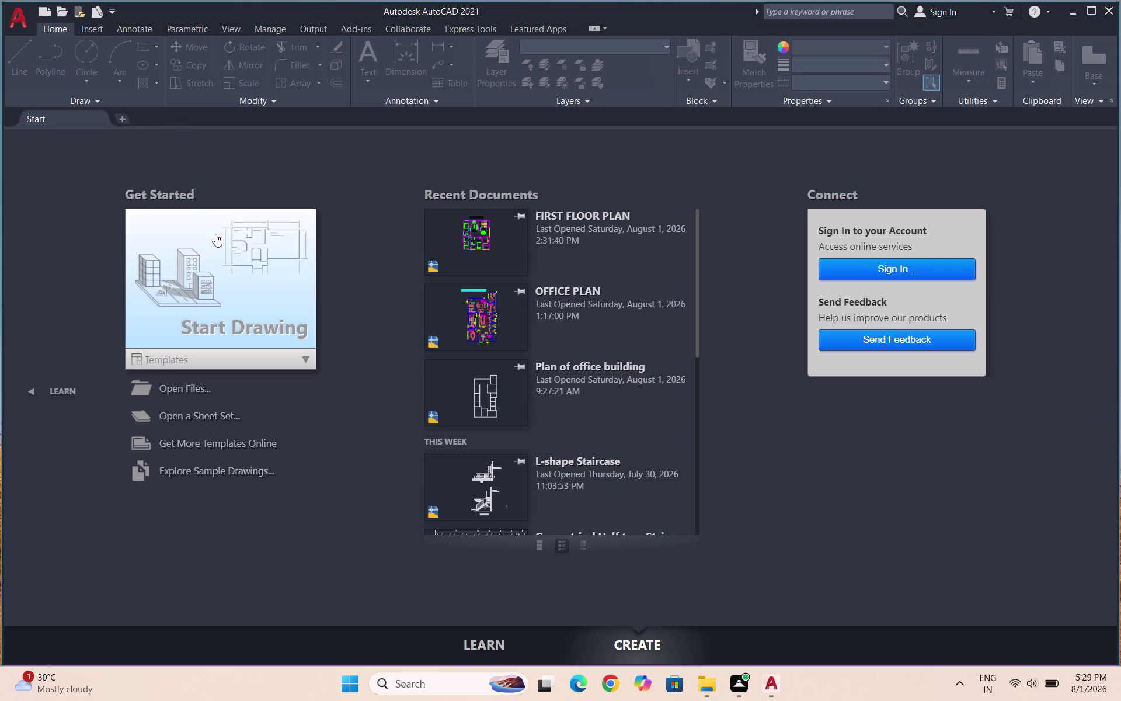
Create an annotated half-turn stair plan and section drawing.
Create a new blank drawing and enter UN to call up Drawing Units.
double_click(221, 251)
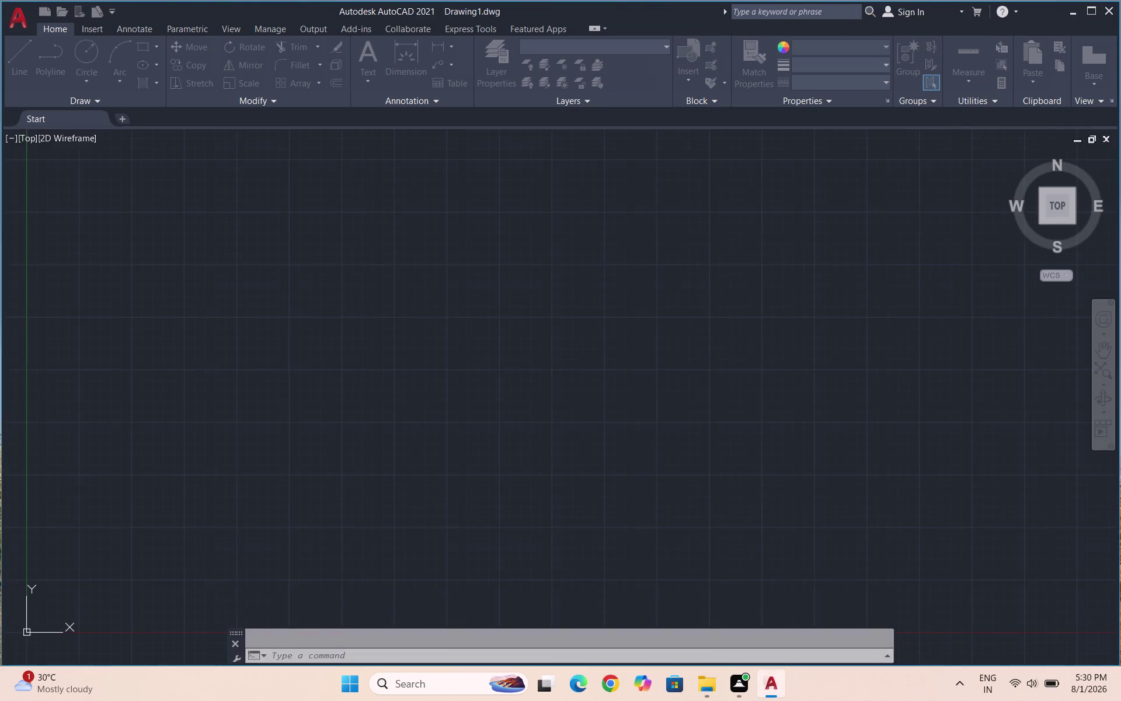
text(UN)
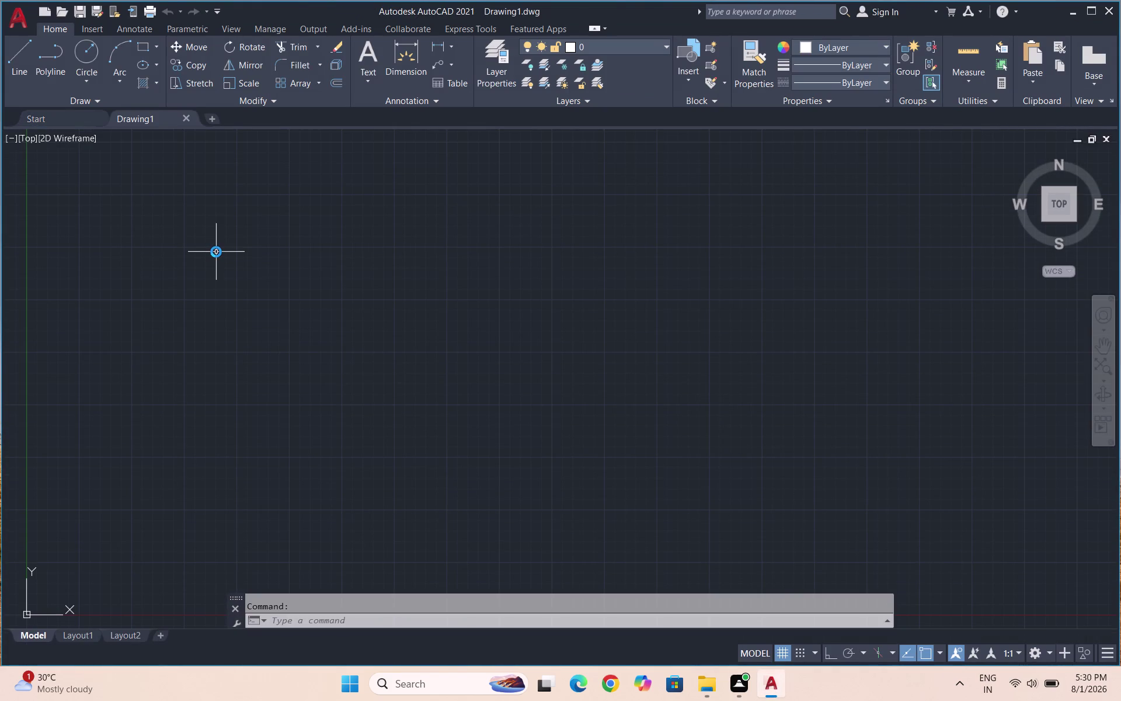
scroll(down, 3)
Set length units to Engineering with 0'-0" precision, then call up dimension styles with D.
key(Return)
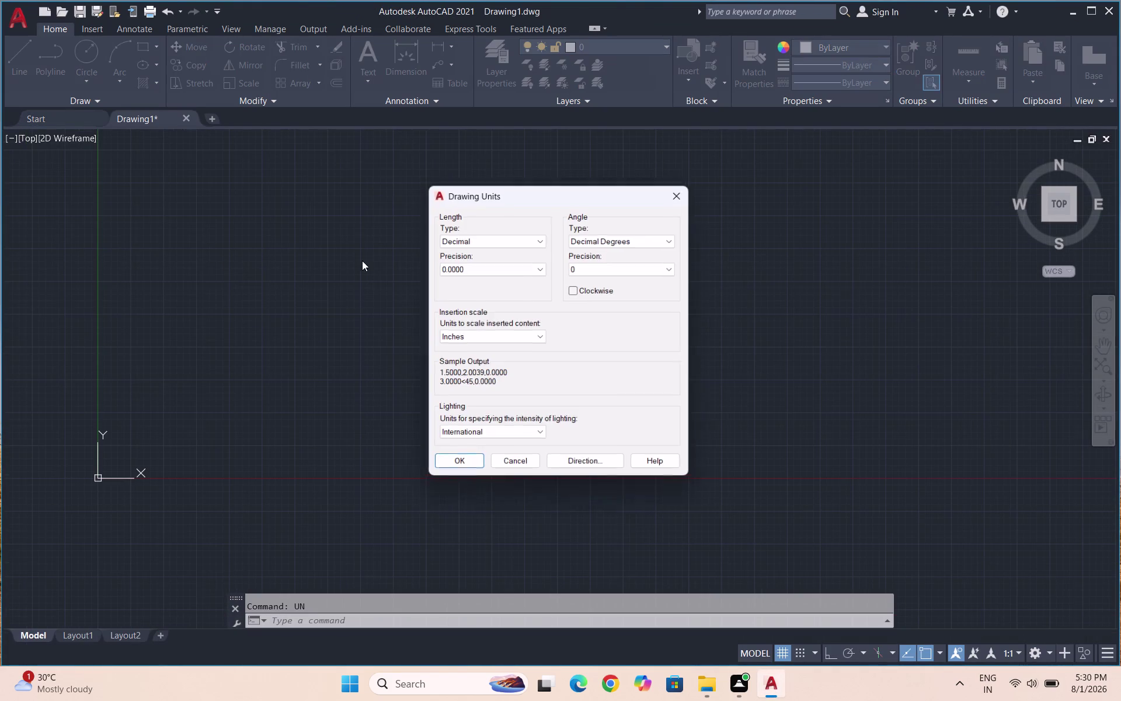
click(448, 239)
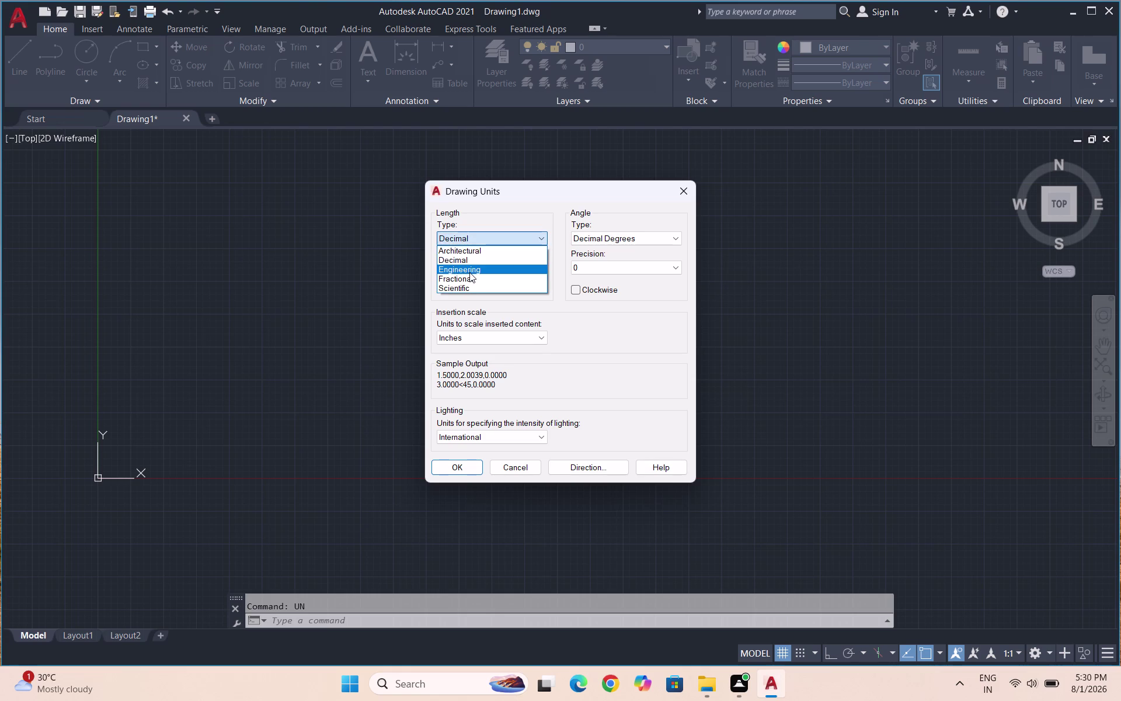
click(470, 272)
click(482, 267)
click(477, 280)
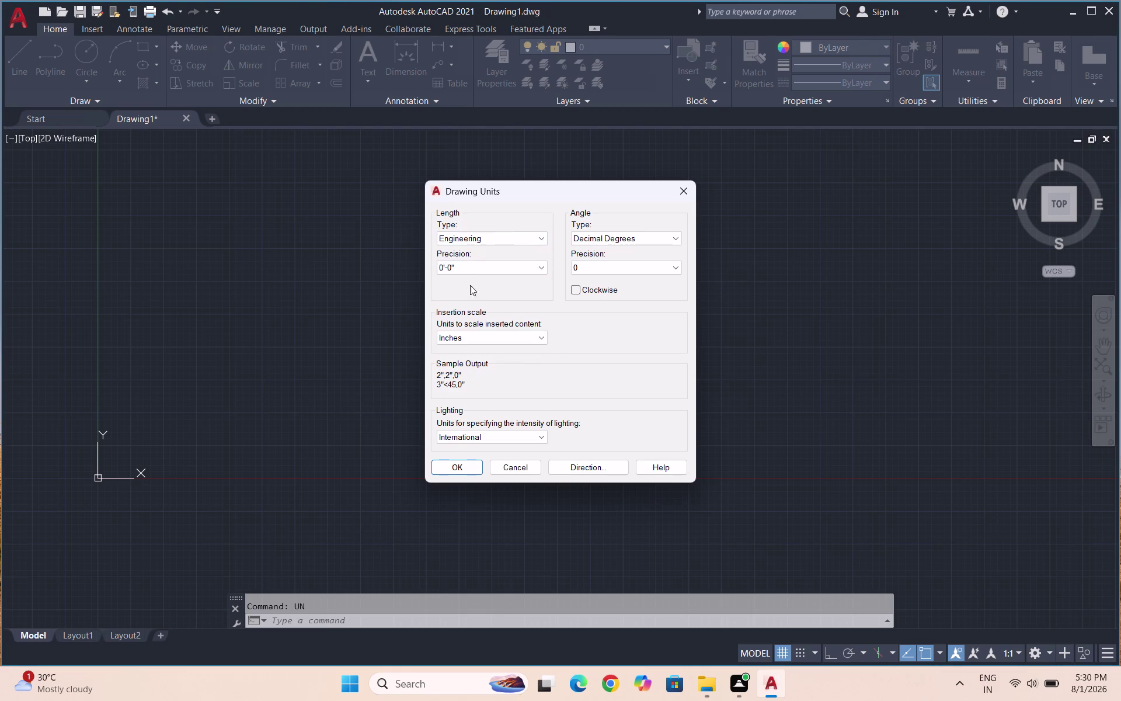
click(464, 471)
key(d)
key(Return)
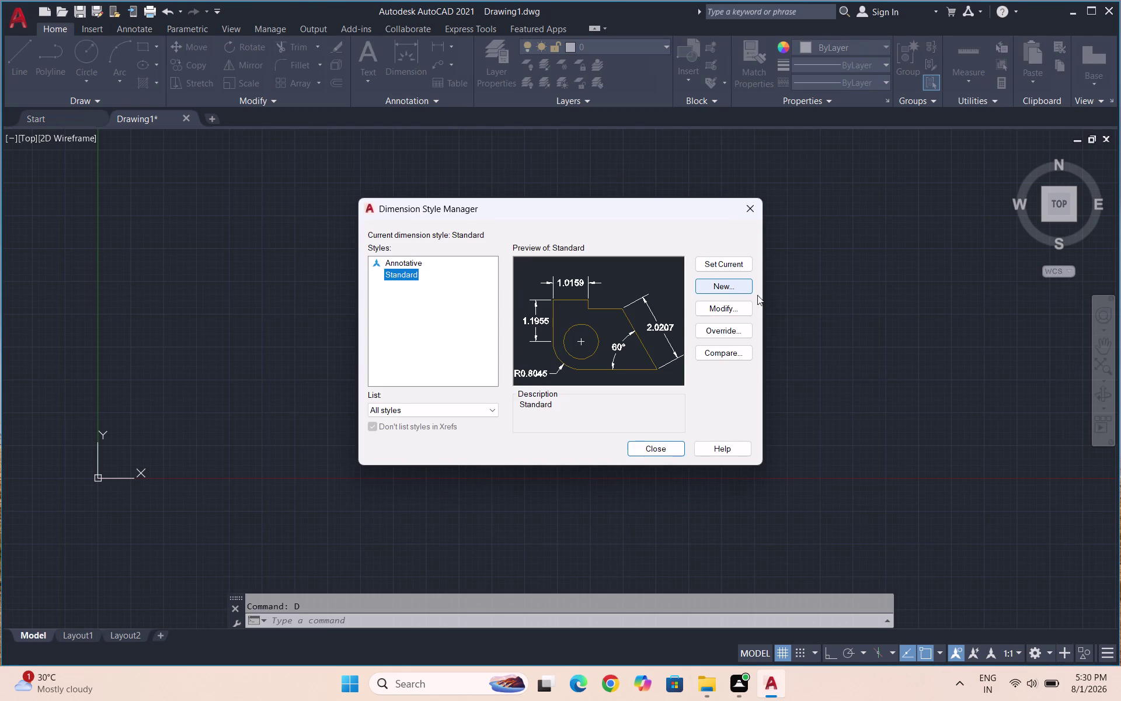
Give the Standard dimension style Engineering units with 0'-0.0" precision.
click(734, 304)
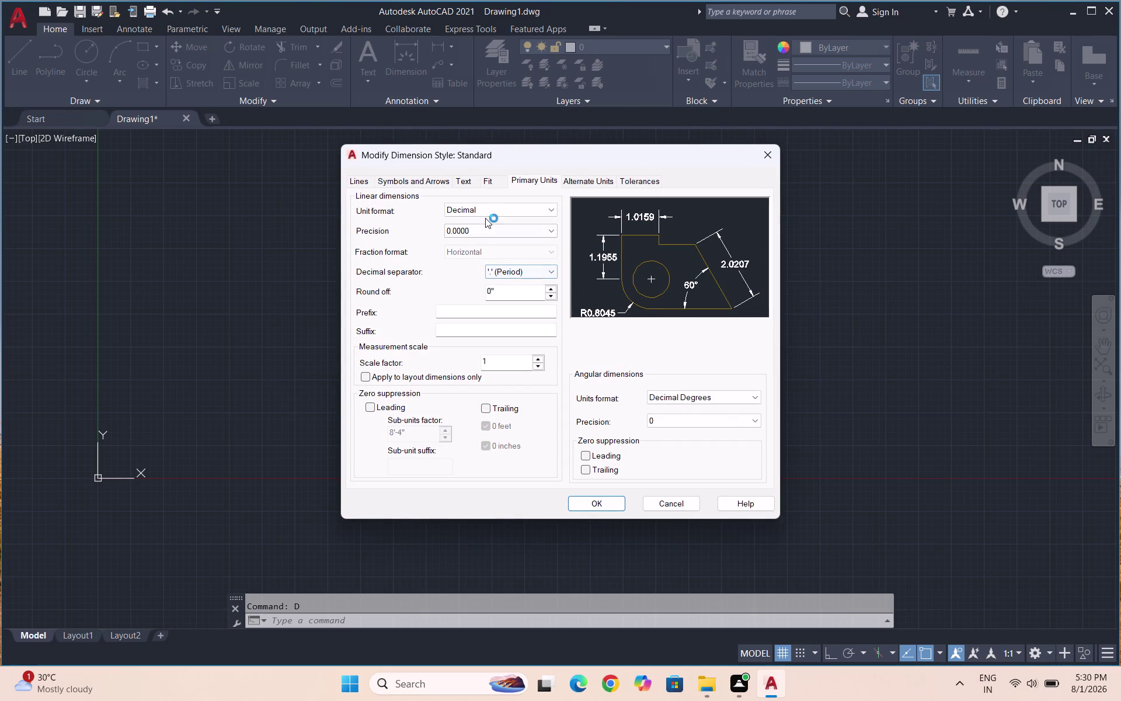
click(487, 207)
click(481, 242)
click(486, 228)
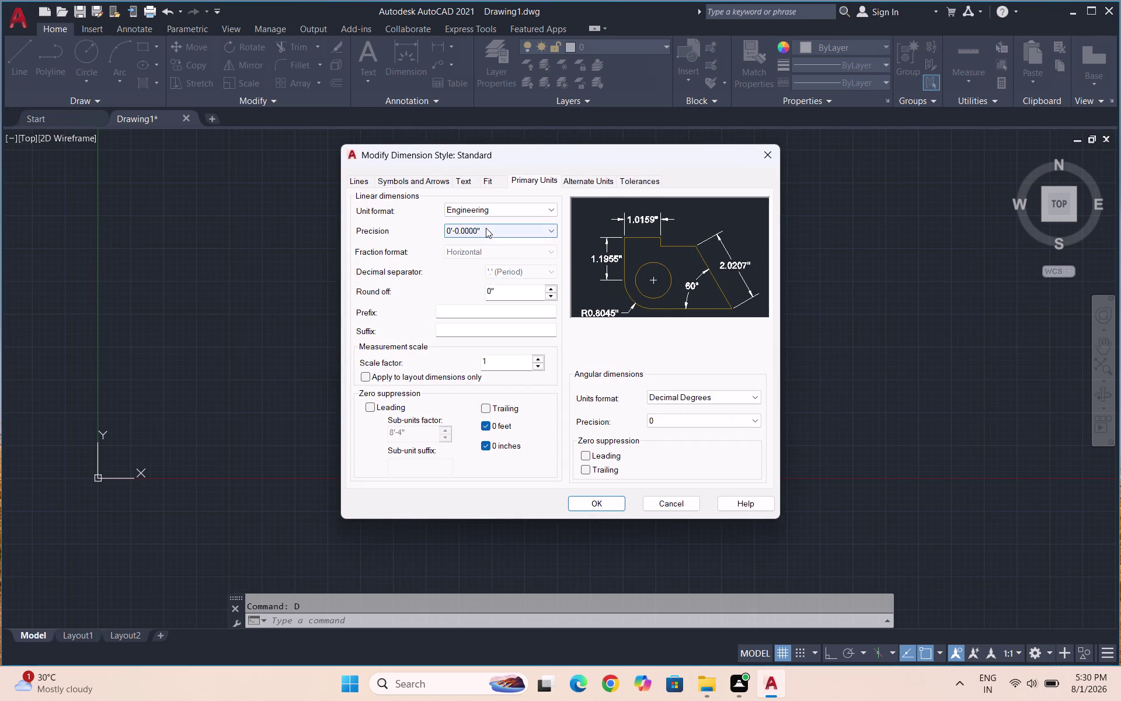
click(486, 251)
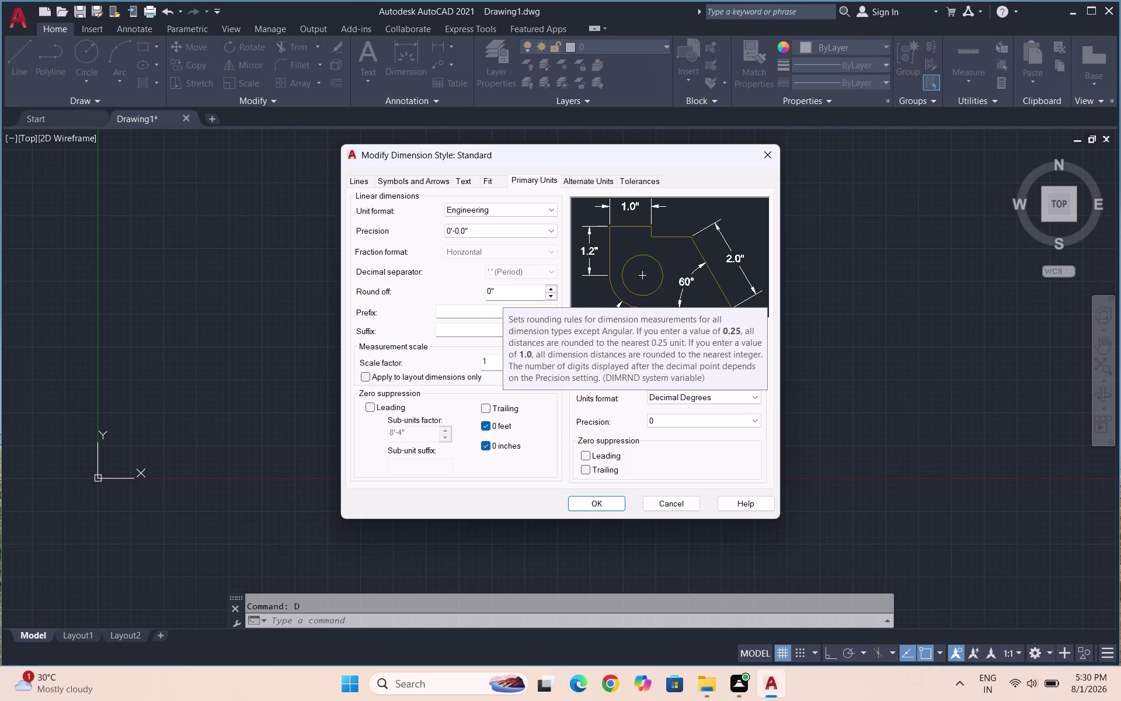
click(591, 500)
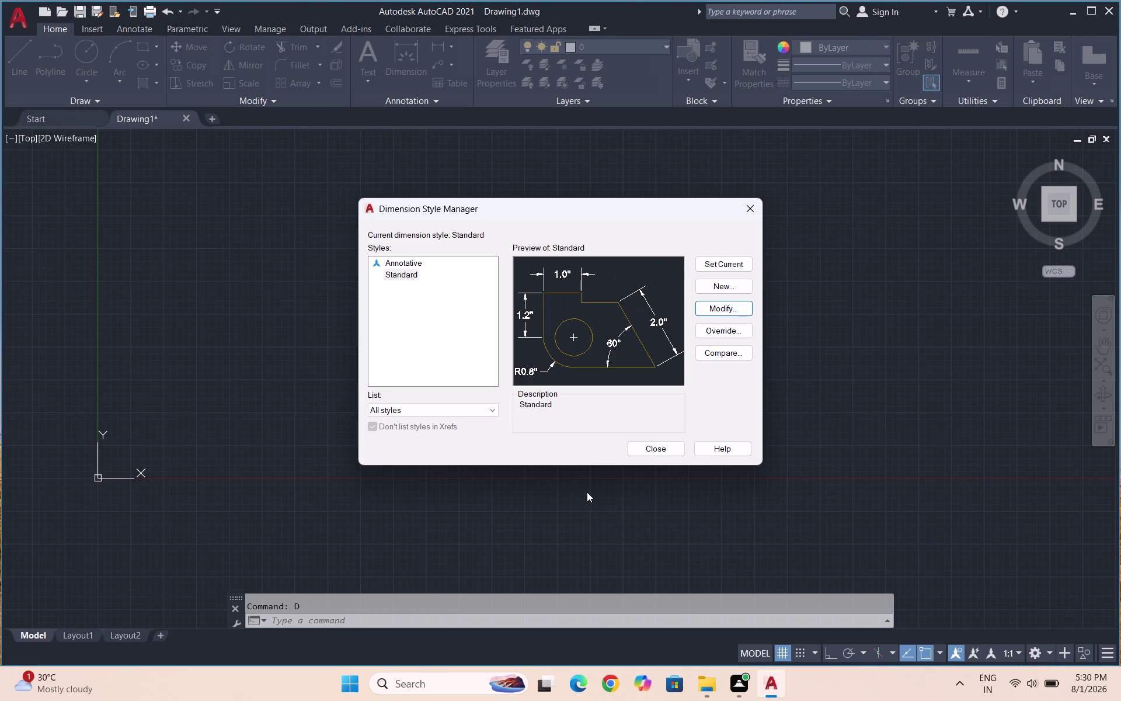
Review the Standard style settings again, then close the Dimension Style Manager.
click(719, 313)
click(728, 261)
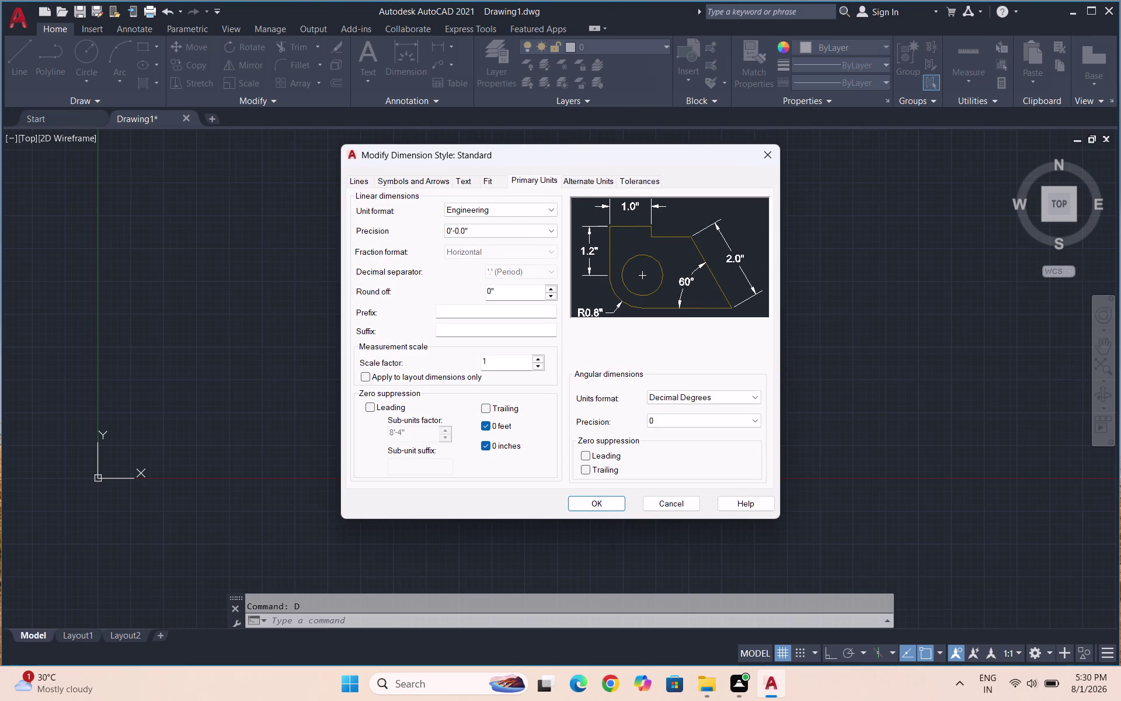
click(590, 502)
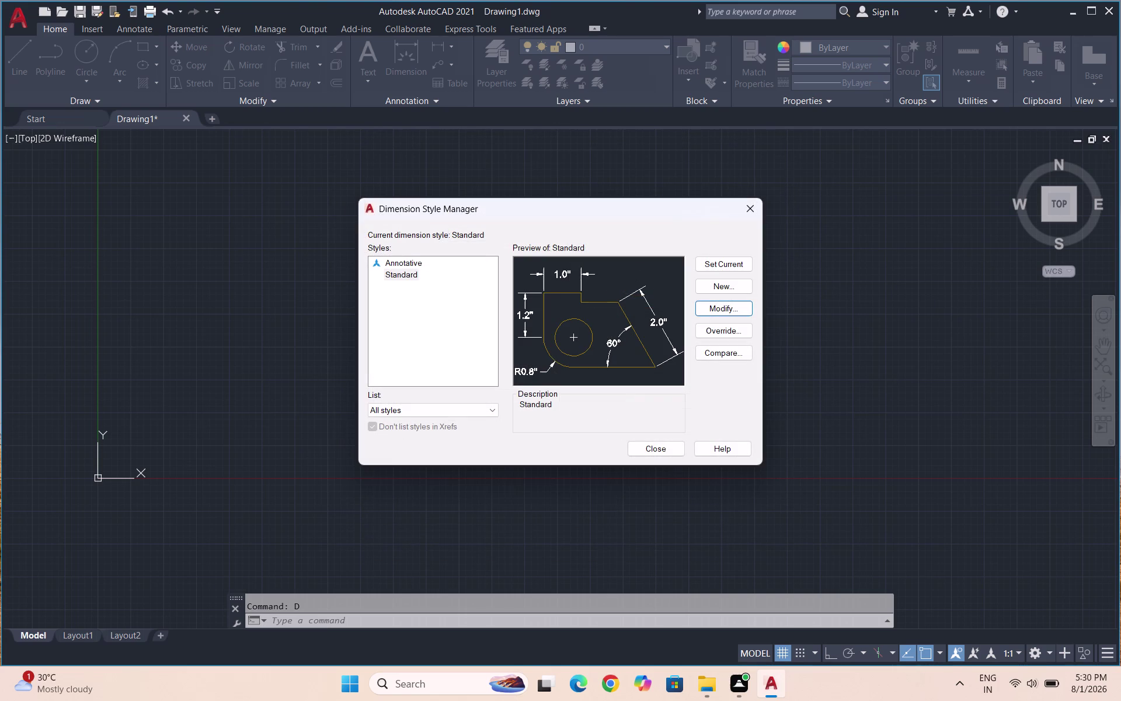
click(731, 259)
click(672, 450)
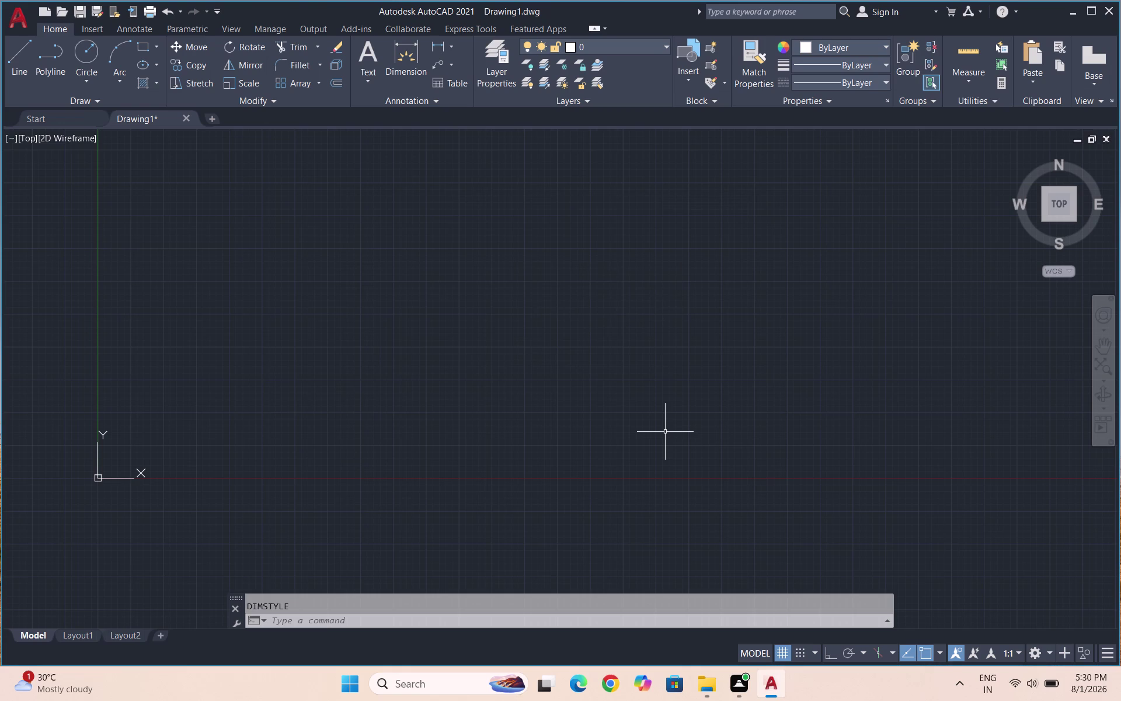
Place a horizontal construction line across the drawing with XL.
text(XL)
key(Return)
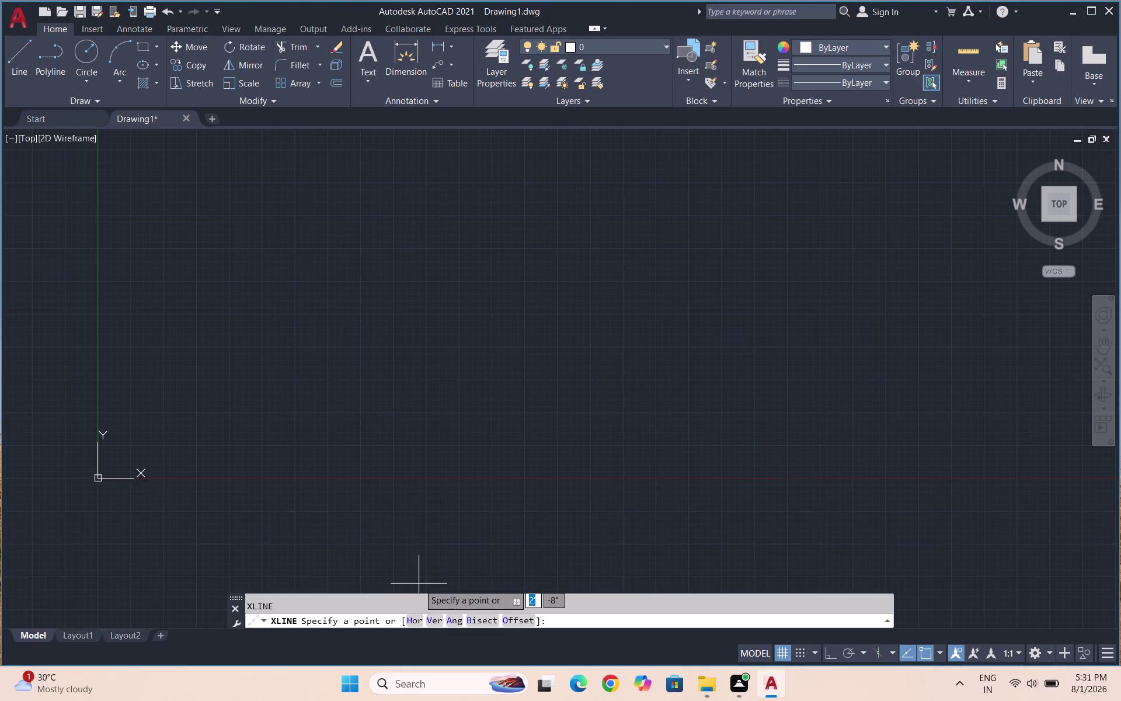
click(419, 616)
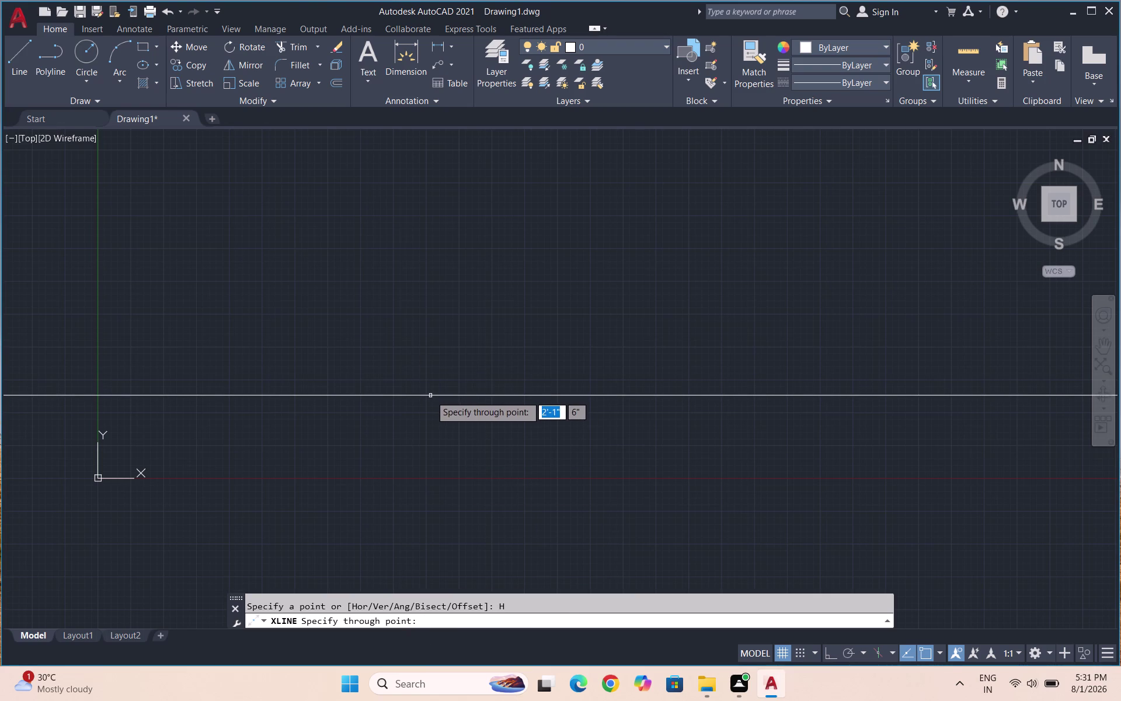
click(427, 410)
key(Escape)
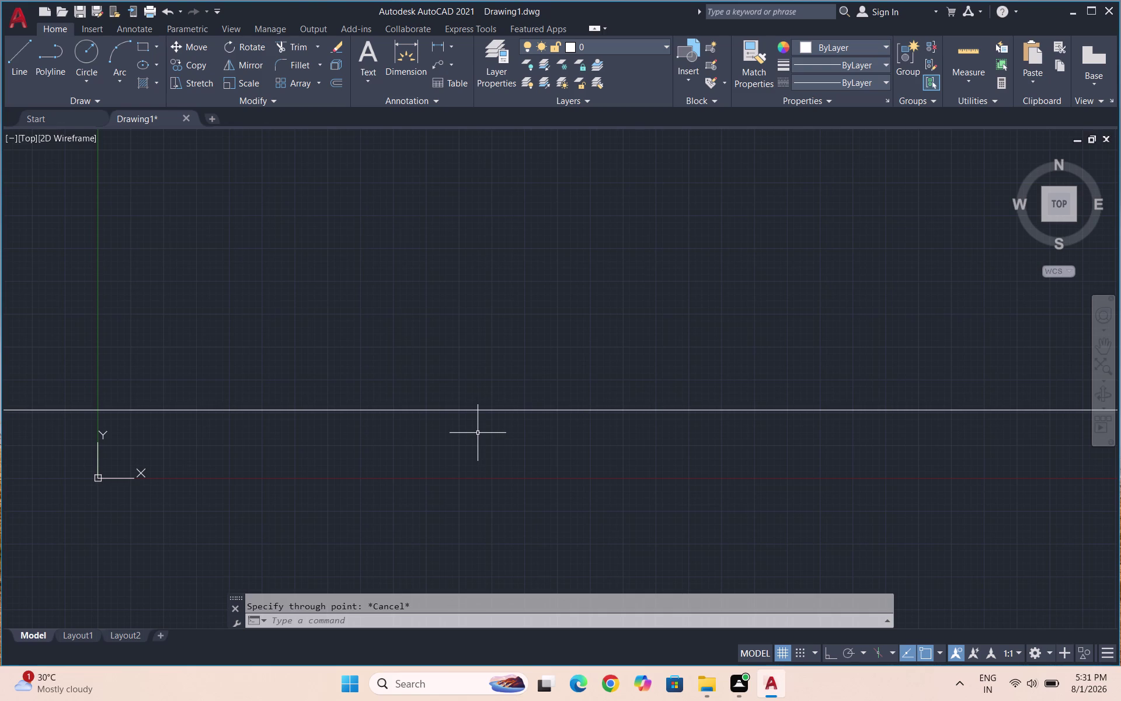
Begin an offset and pick a first point for its distance.
click(531, 379)
click(566, 459)
key(Escape)
key(o)
key(Return)
click(597, 435)
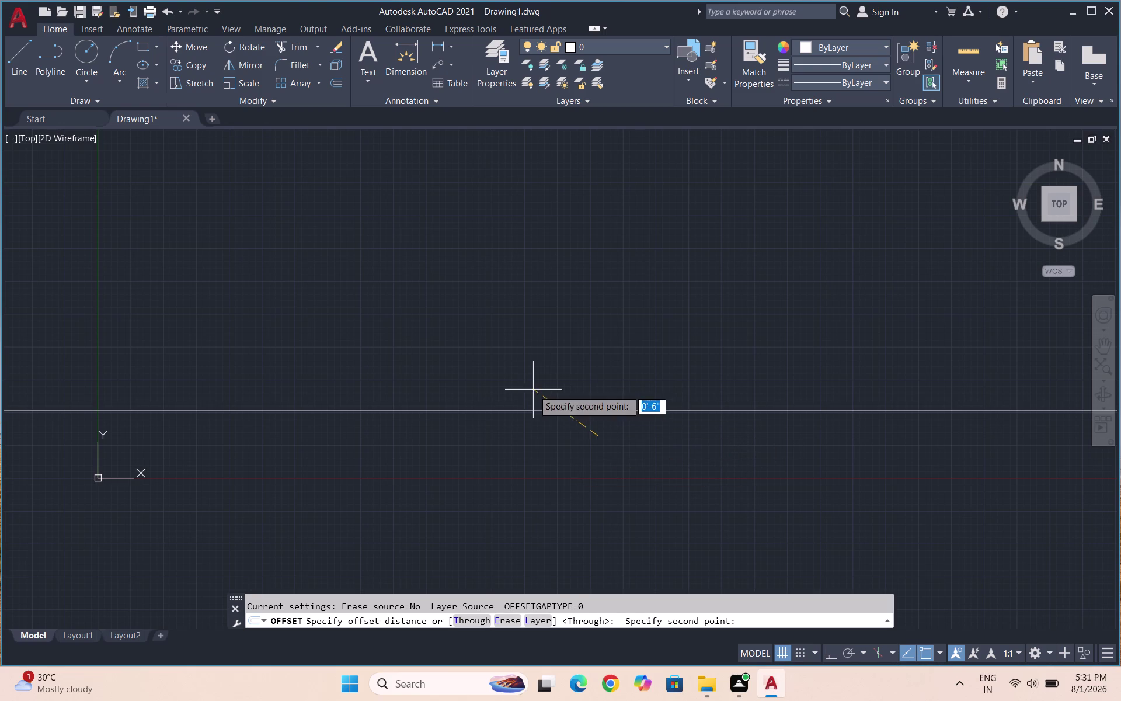
Offset the horizontal construction line 9" upward to create a parallel copy.
click(533, 390)
key(Escape)
key(Escape)
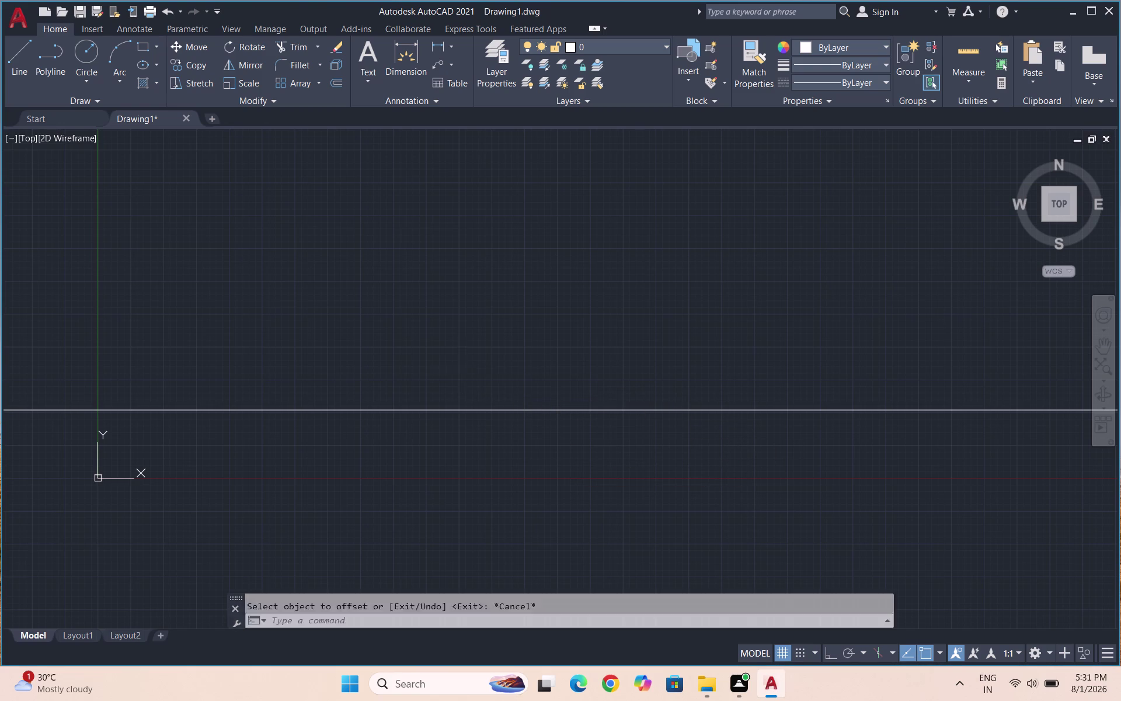
key(o)
key(Return)
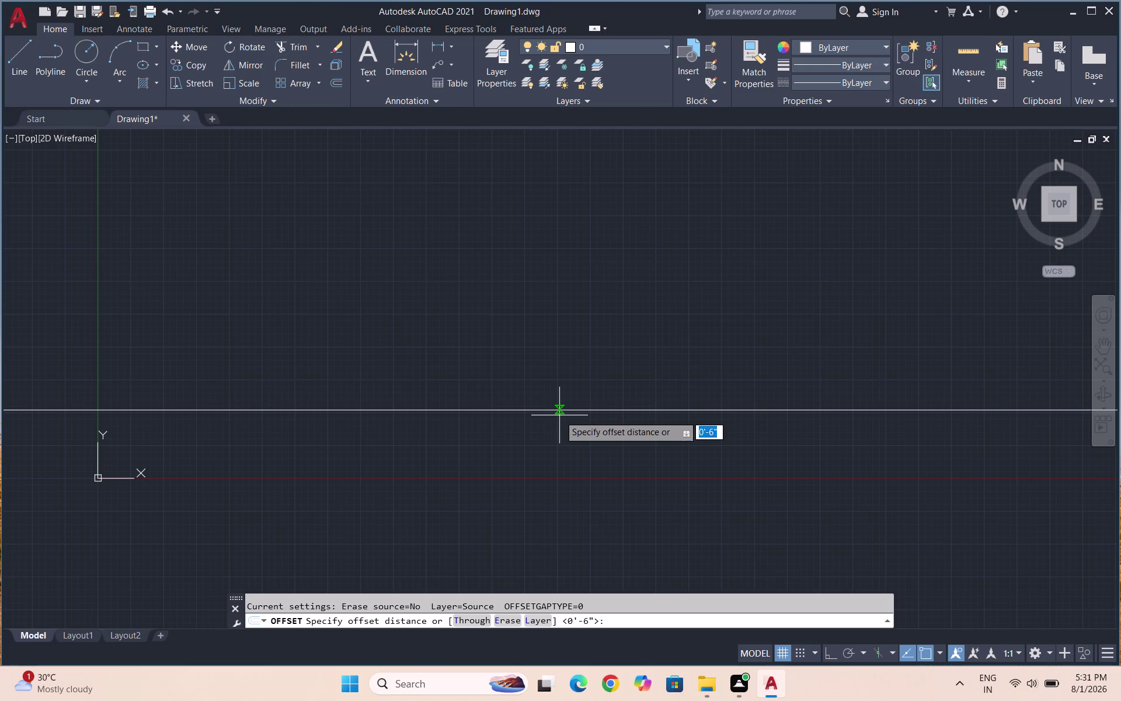
text(9")
key(Return)
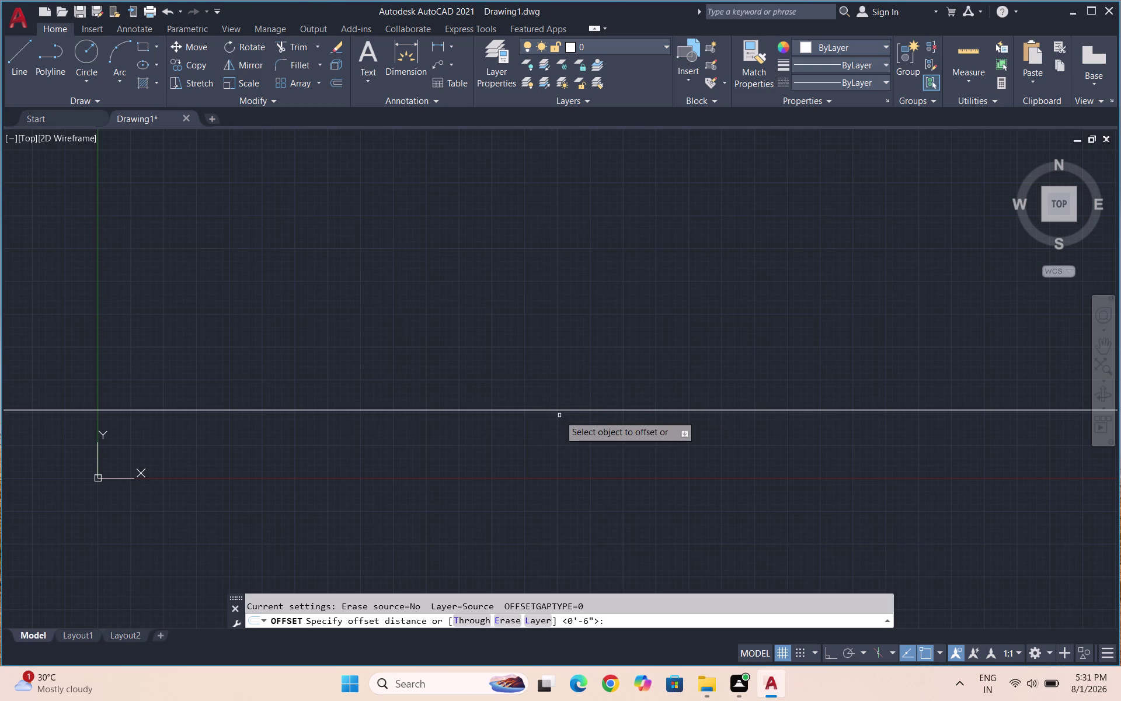
click(555, 408)
click(555, 367)
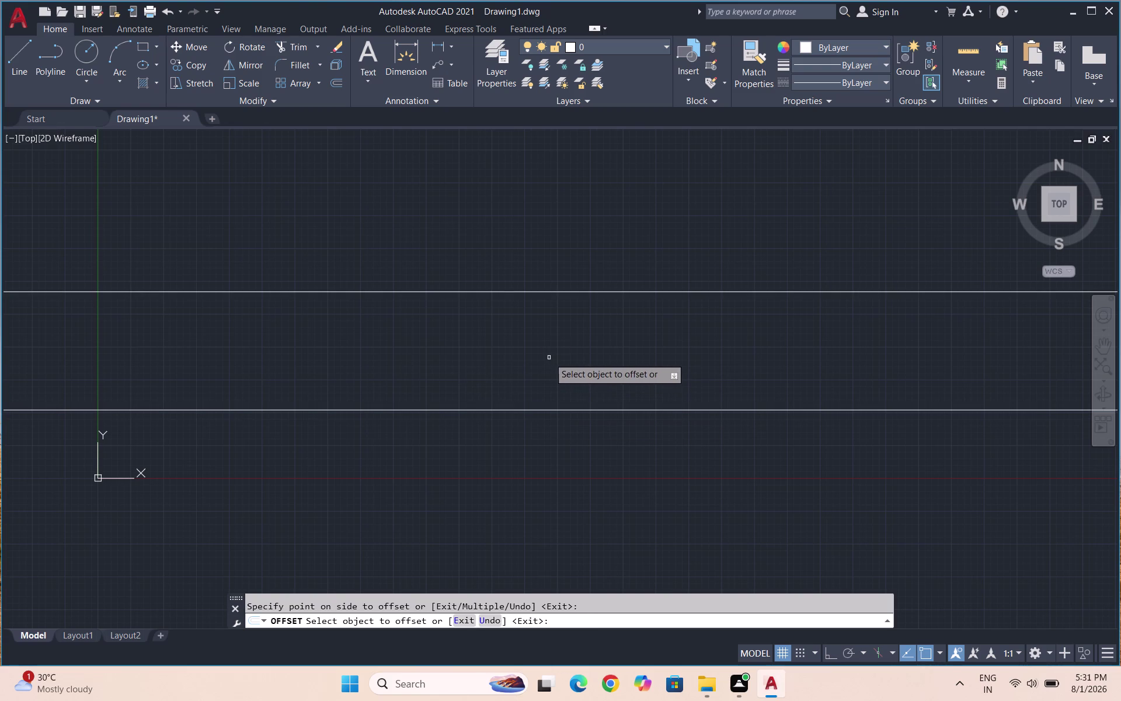
key(Escape)
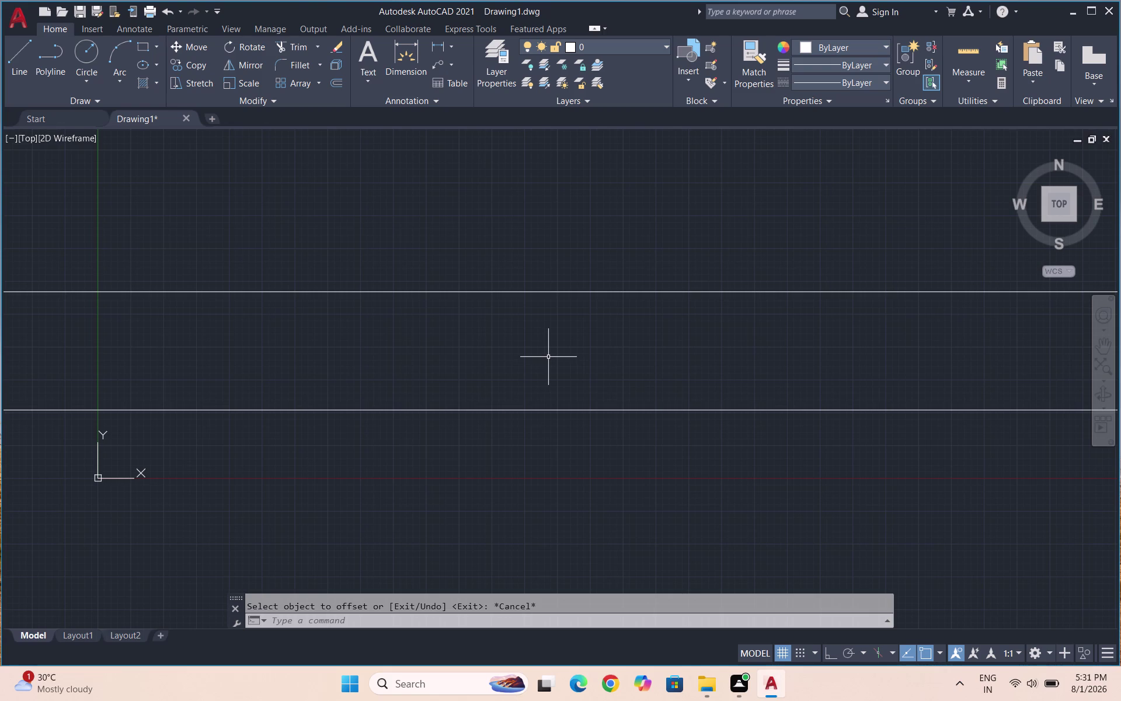
key(Escape)
key(Escape)
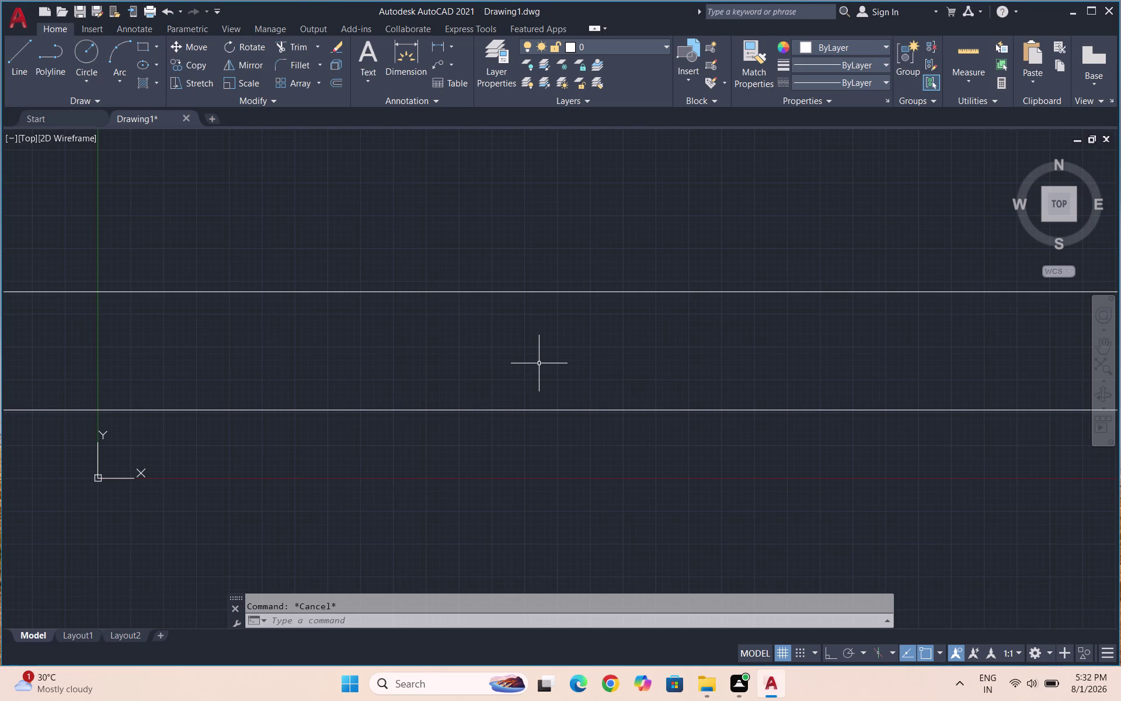
Start an offset with a 0.75 inch distance.
key(Escape)
key(o)
key(Return)
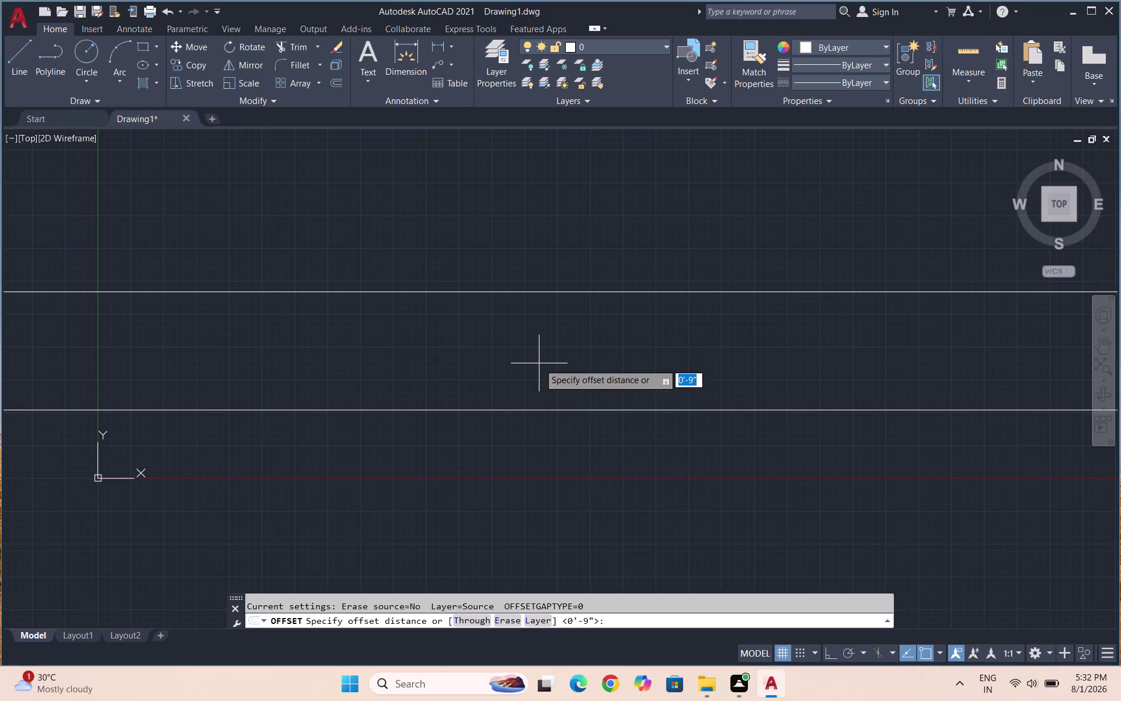
text(0)
text(.75)
key(Return)
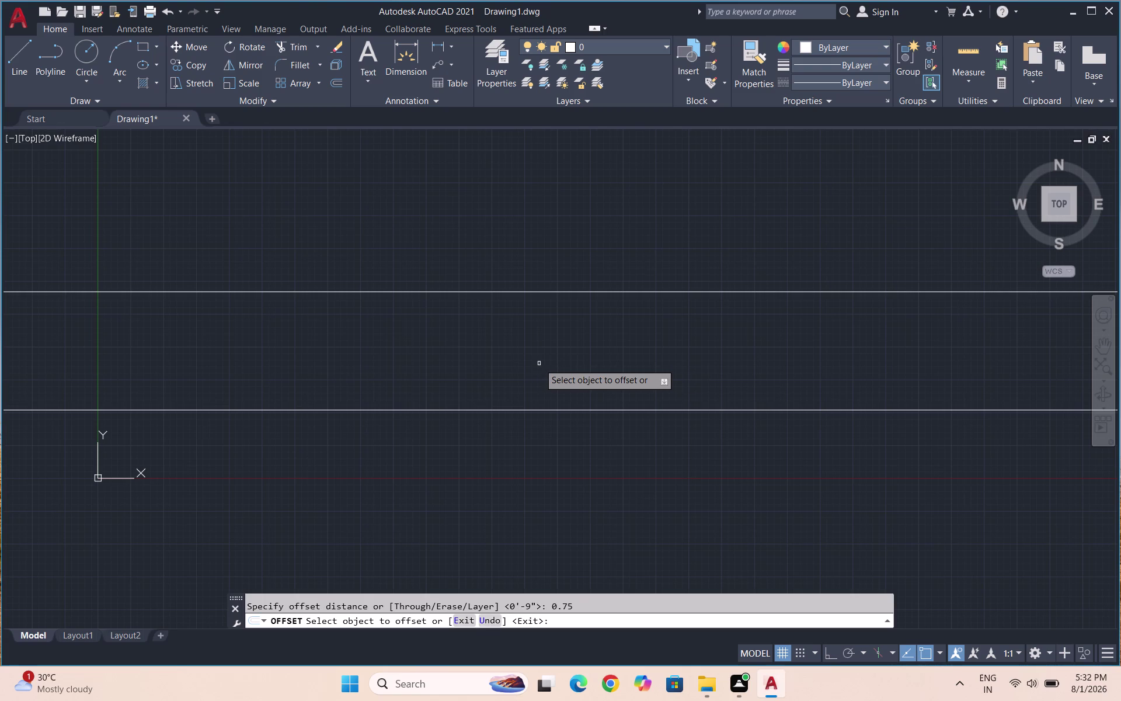
Offset both the upper and lower horizontal lines inward to form two pairs.
click(571, 290)
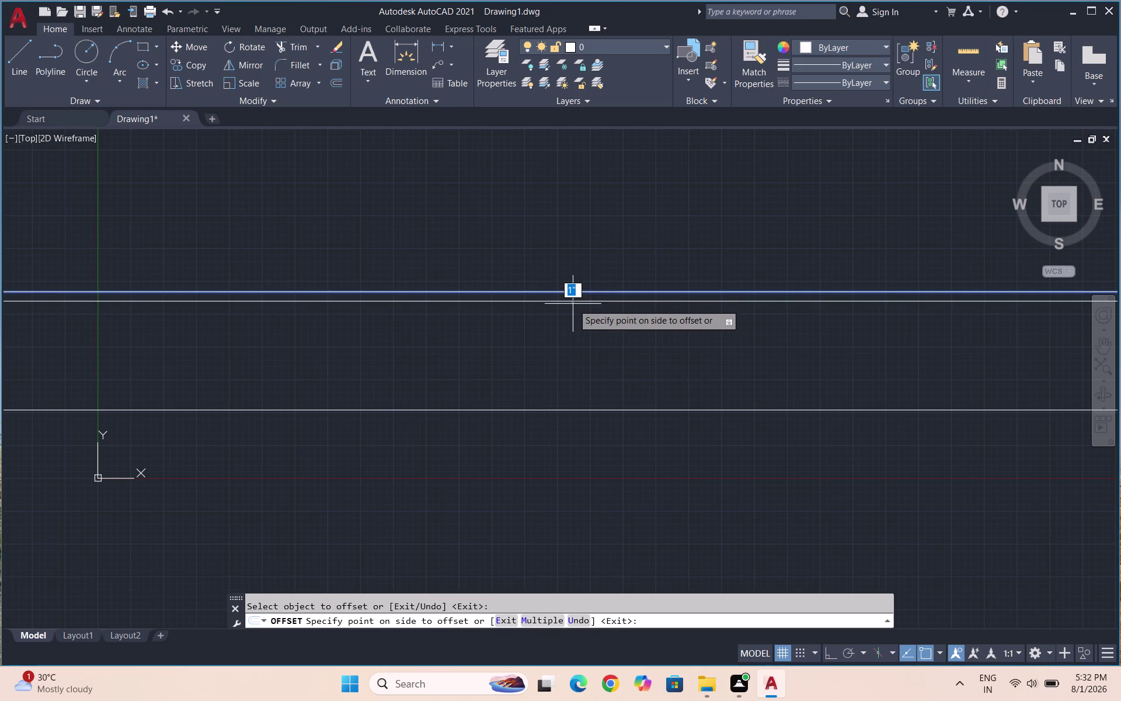
click(573, 304)
click(613, 409)
click(608, 386)
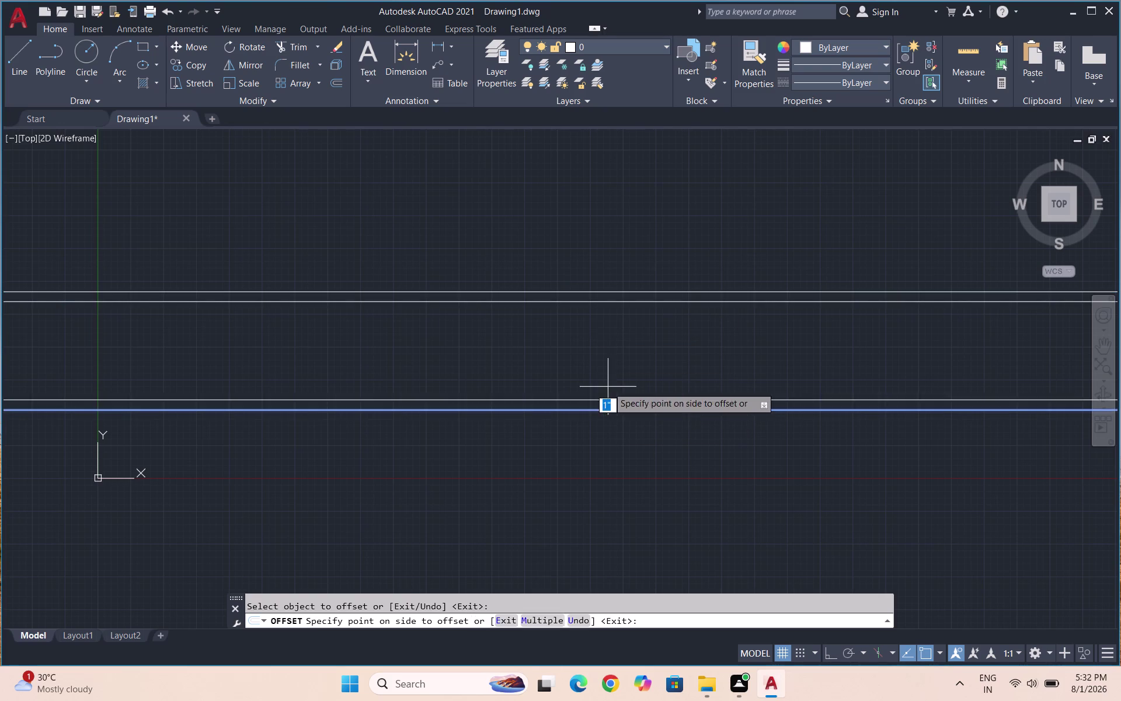
scroll(down, 3)
scroll(down, 3)
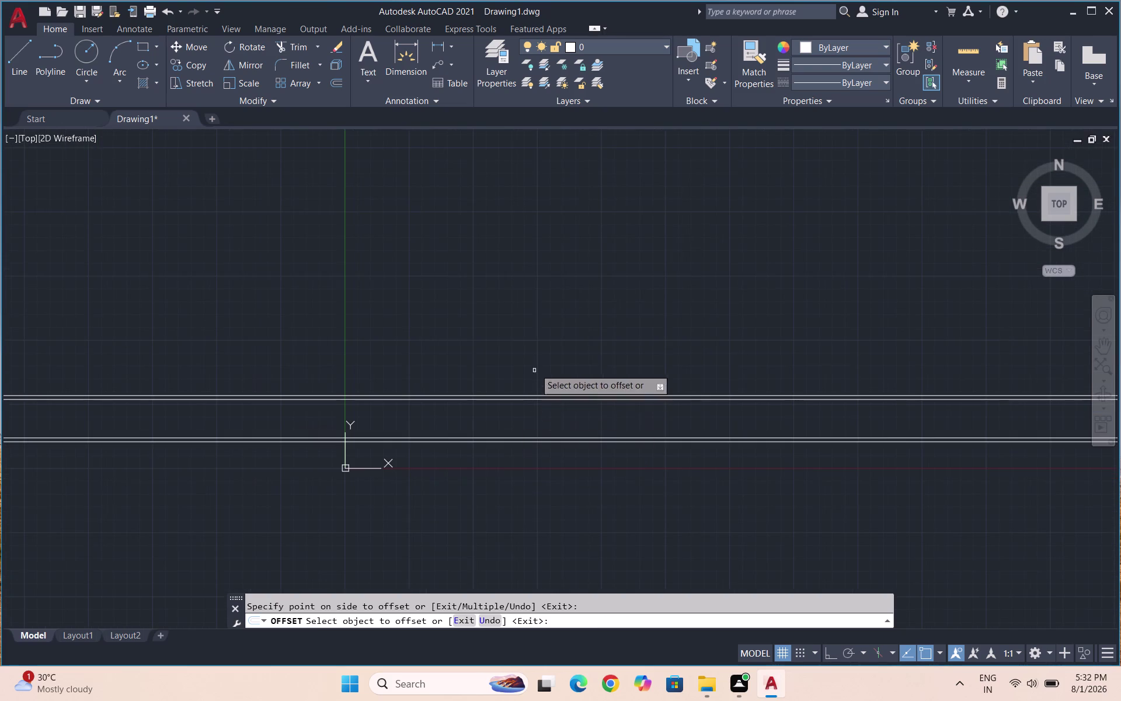
key(Escape)
key(Escape)
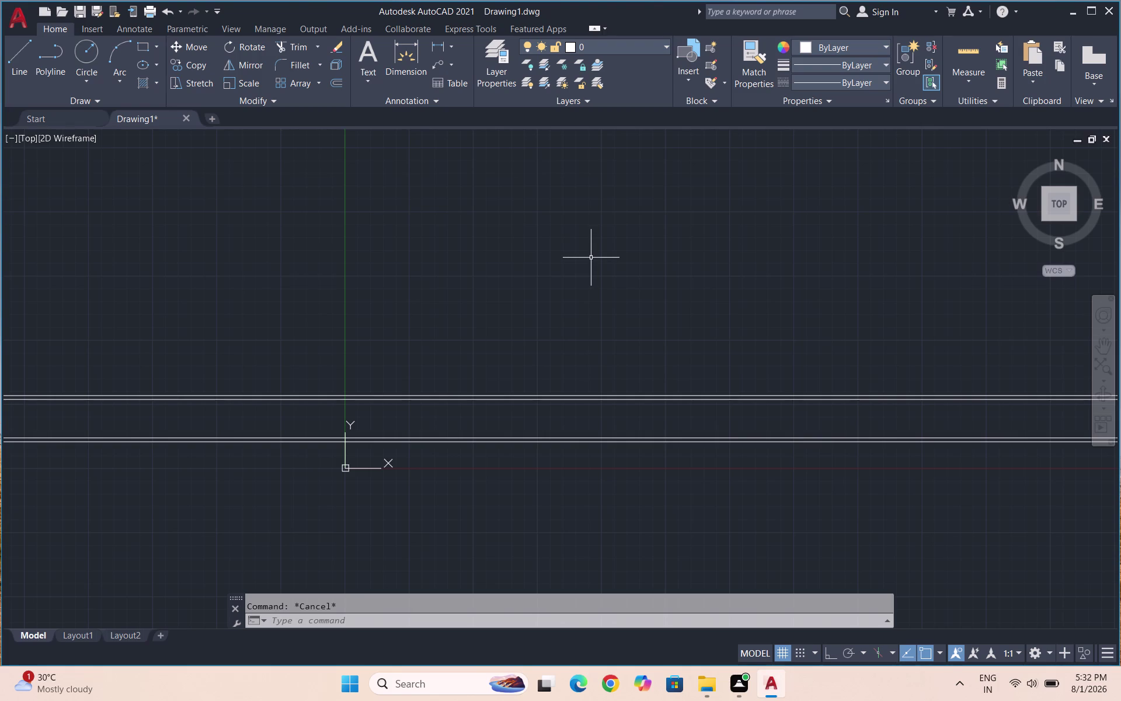
Offset the upper pair's top line 3' upward to create a new line.
key(o)
key(Return)
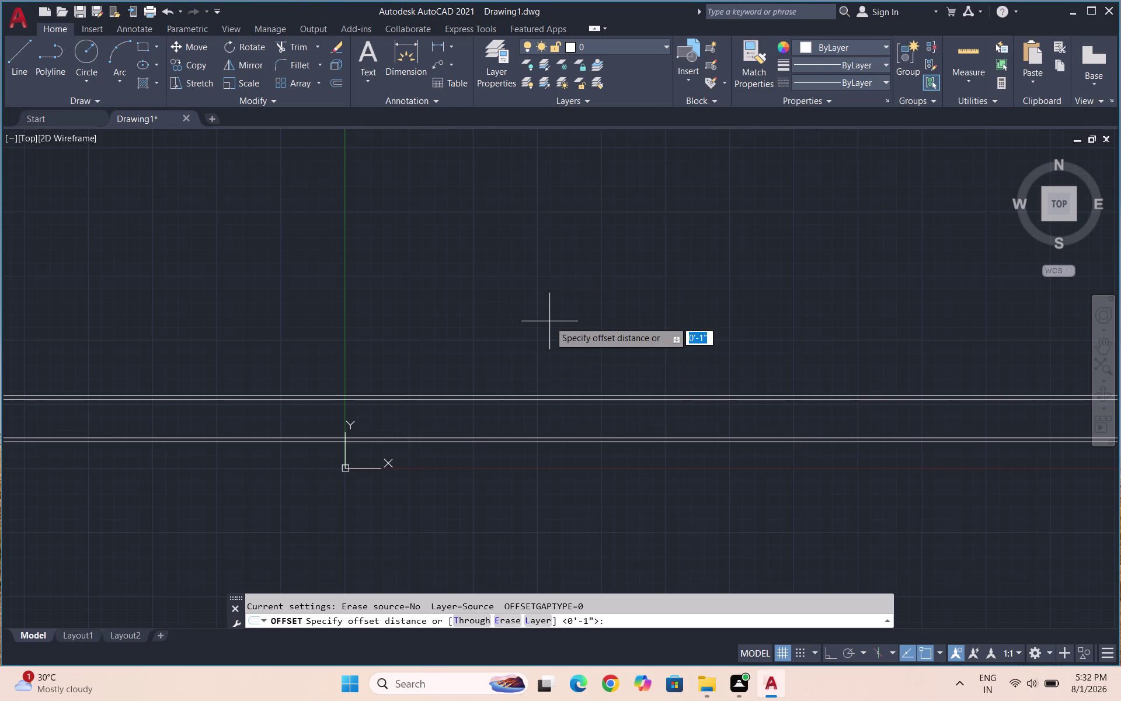
key(3)
key(apostrophe)
key(Return)
click(587, 393)
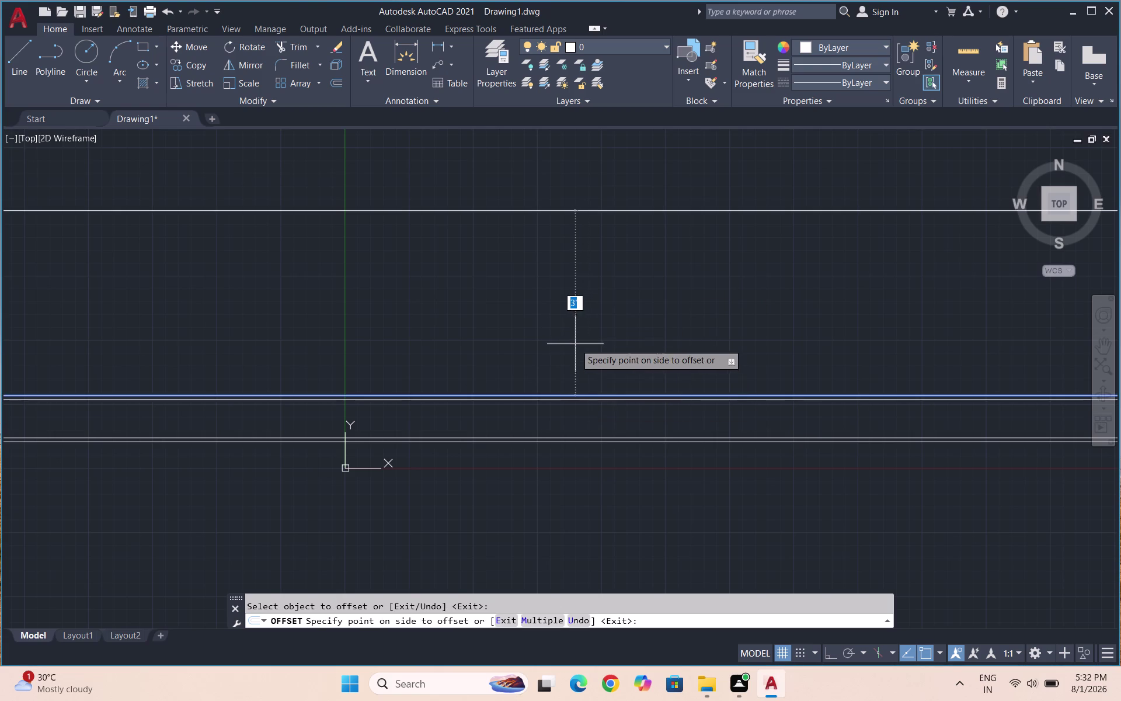
click(574, 341)
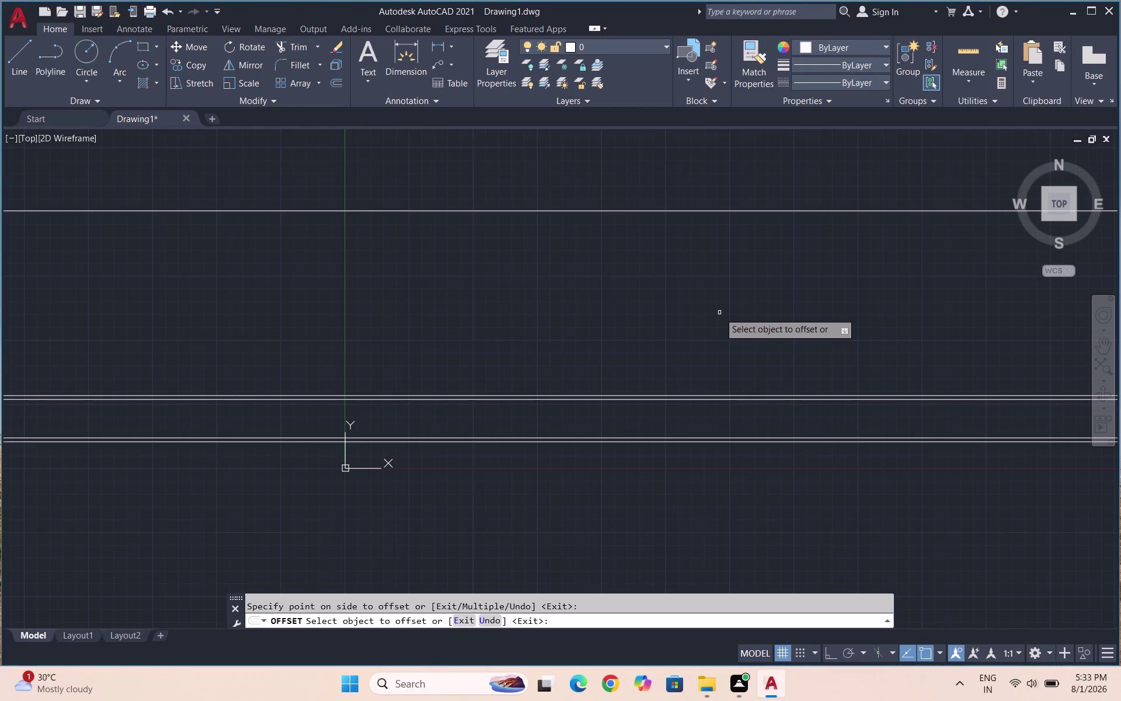
key(o)
key(Return)
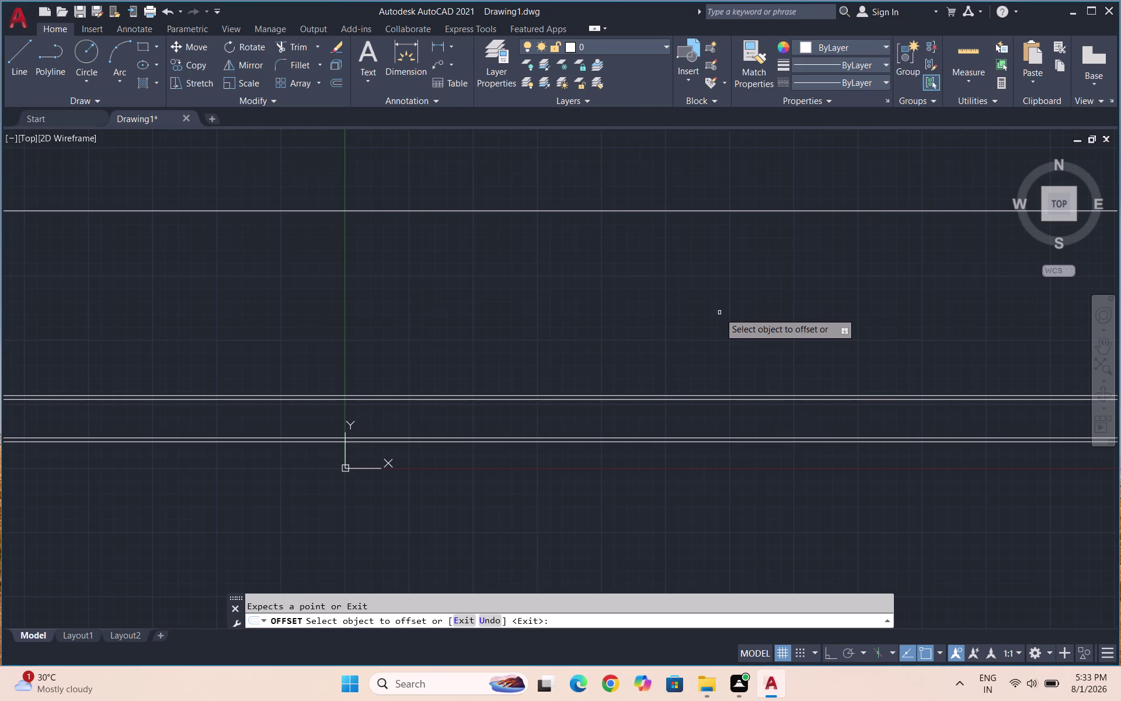
Try offsetting the new top line with a distance of 2, then cancel and restart.
key(2)
key(Return)
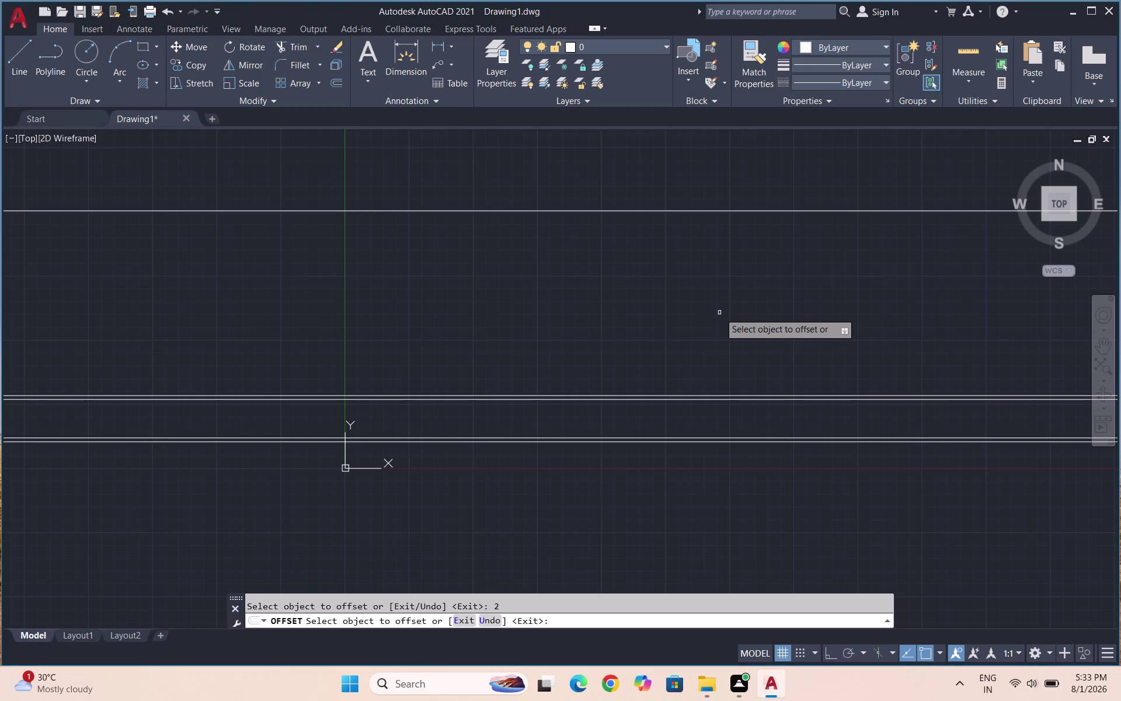
click(699, 210)
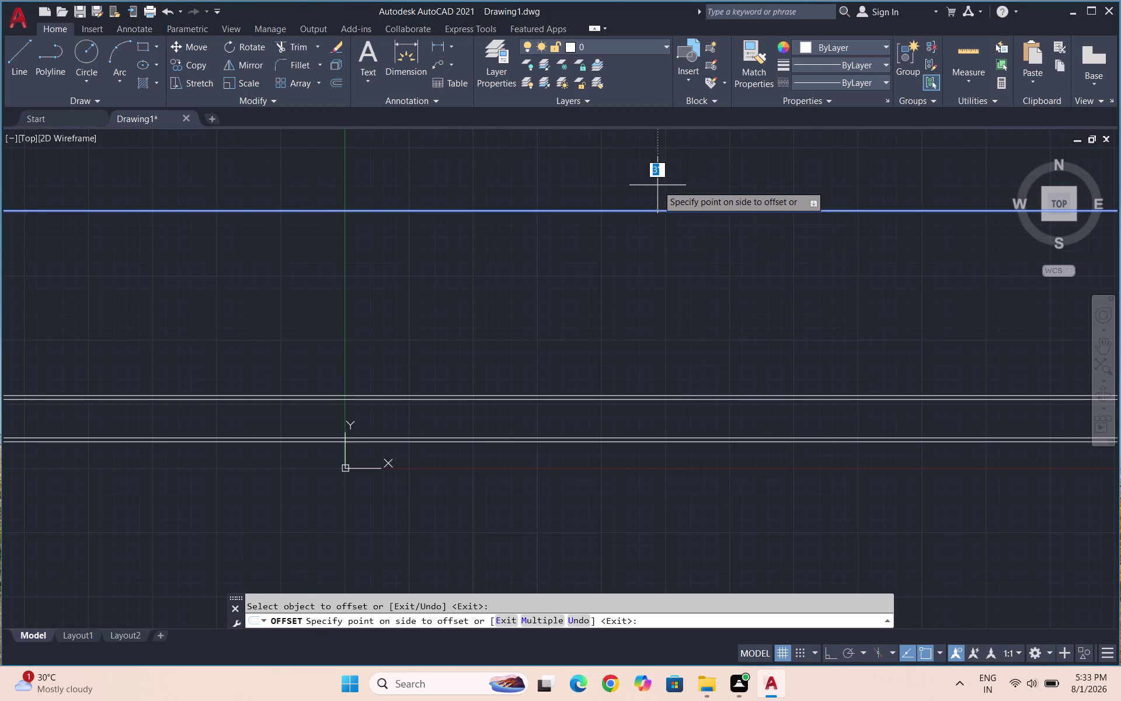
key(Escape)
key(Escape)
key(o)
key(Return)
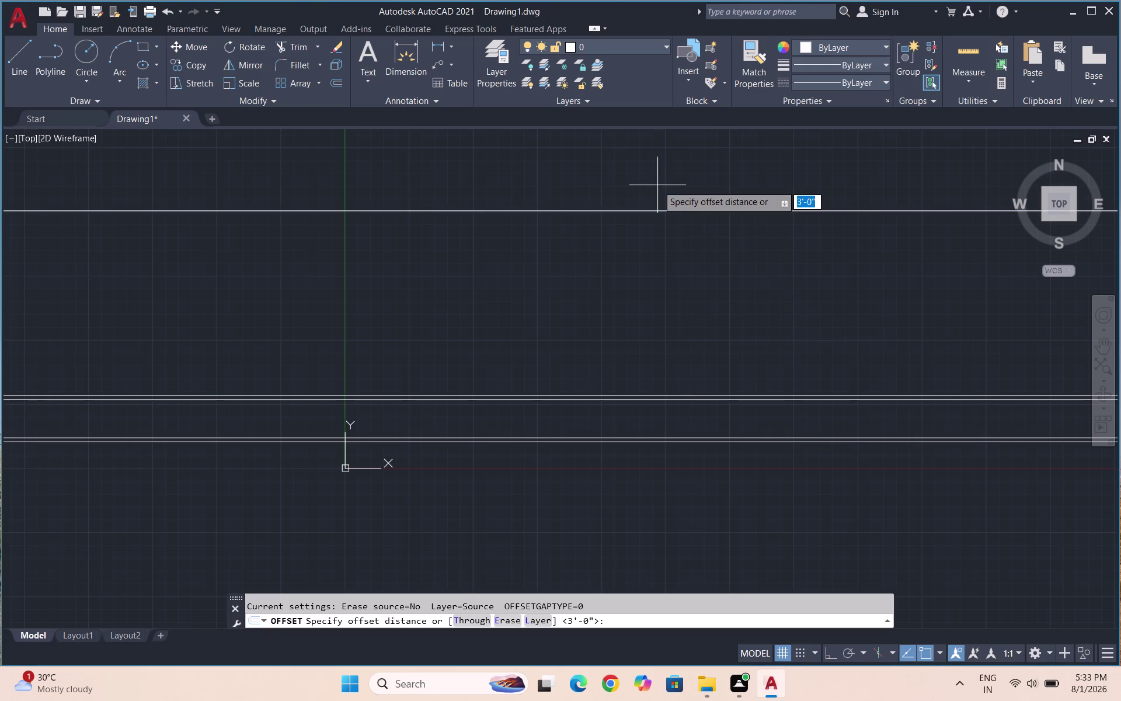
Offset the top line 2" downward and zoom out to view all lines.
text(2")
key(Return)
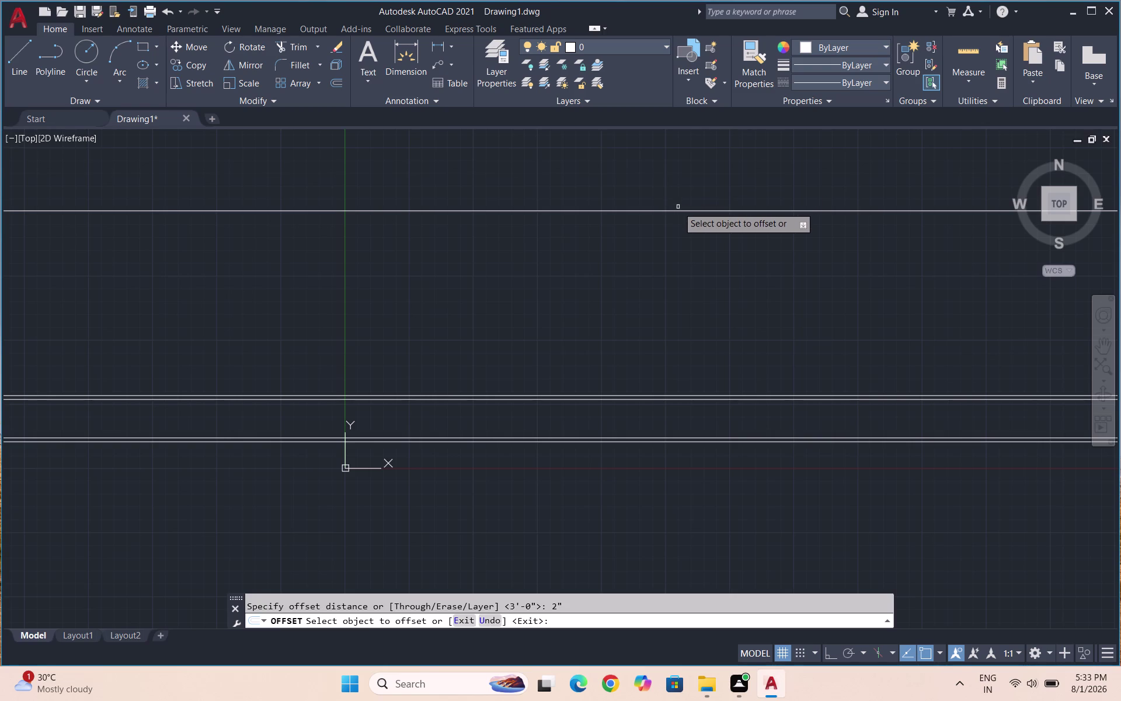
click(678, 210)
click(678, 228)
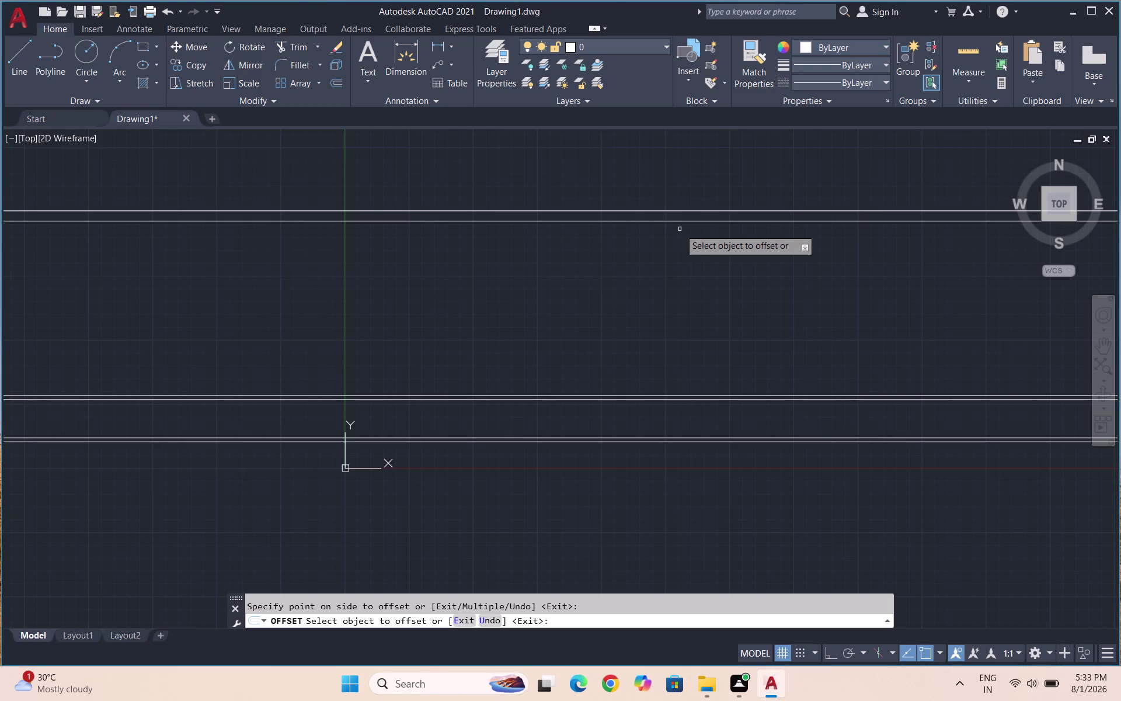
scroll(down, 3)
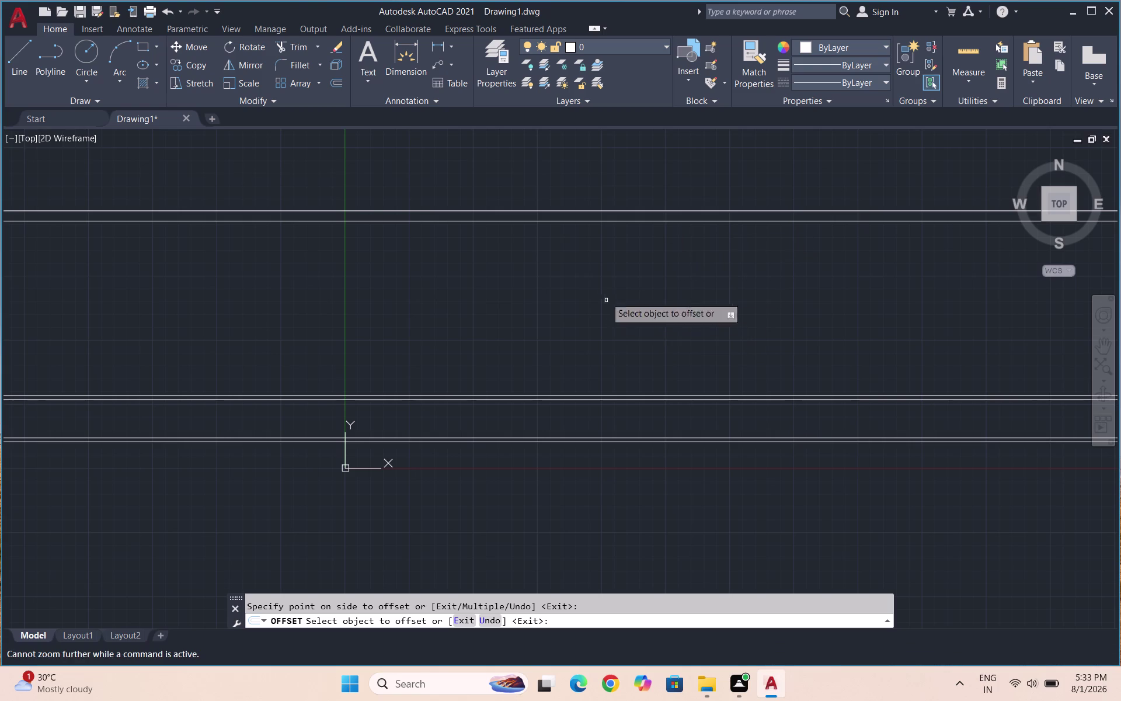
scroll(down, 3)
scroll(down, 3)
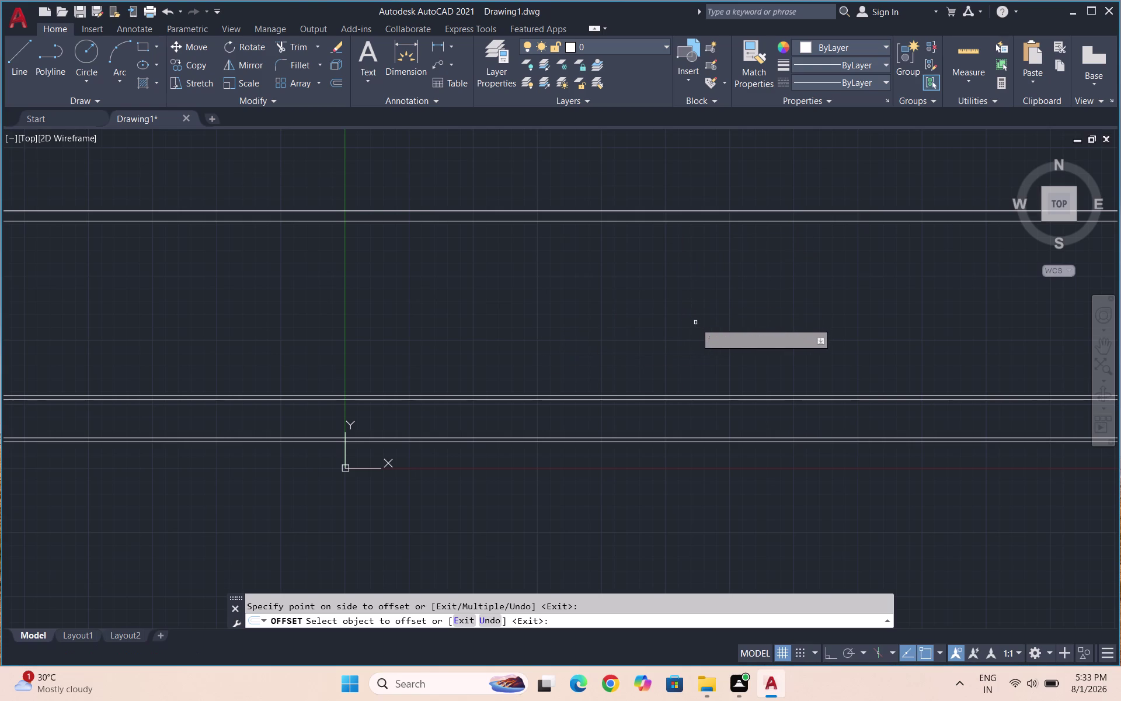
key(Escape)
scroll(down, 3)
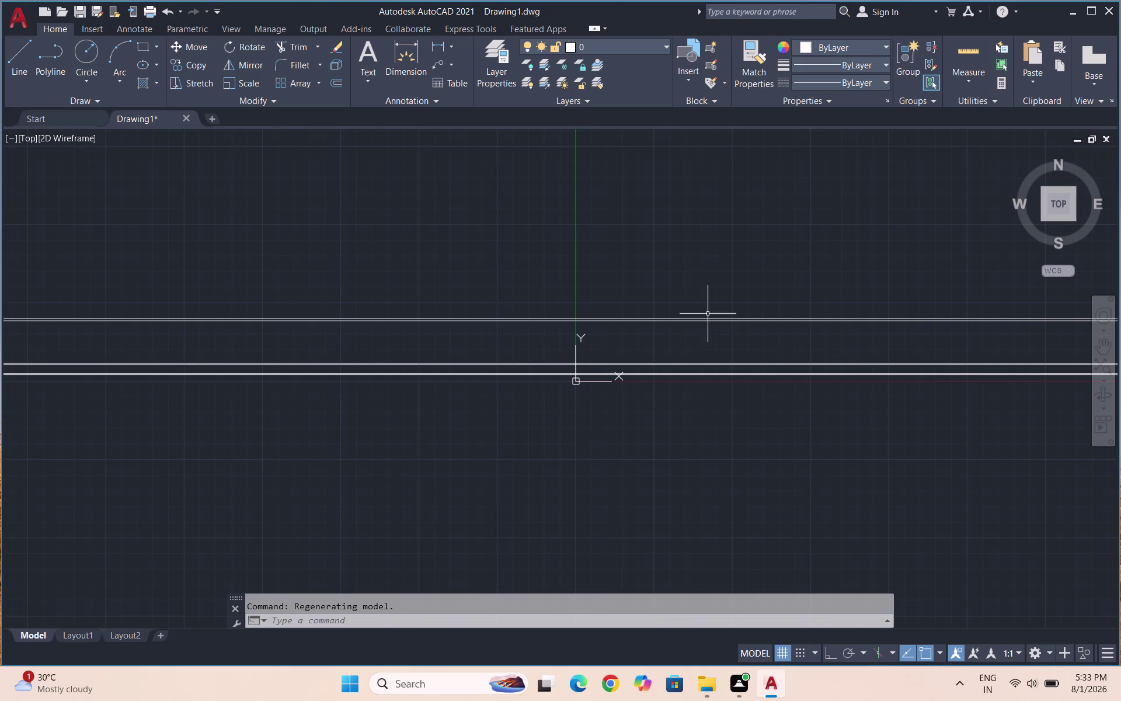
Offset the middle pair's top line 1'1" upward to create a new line.
key(o)
key(Return)
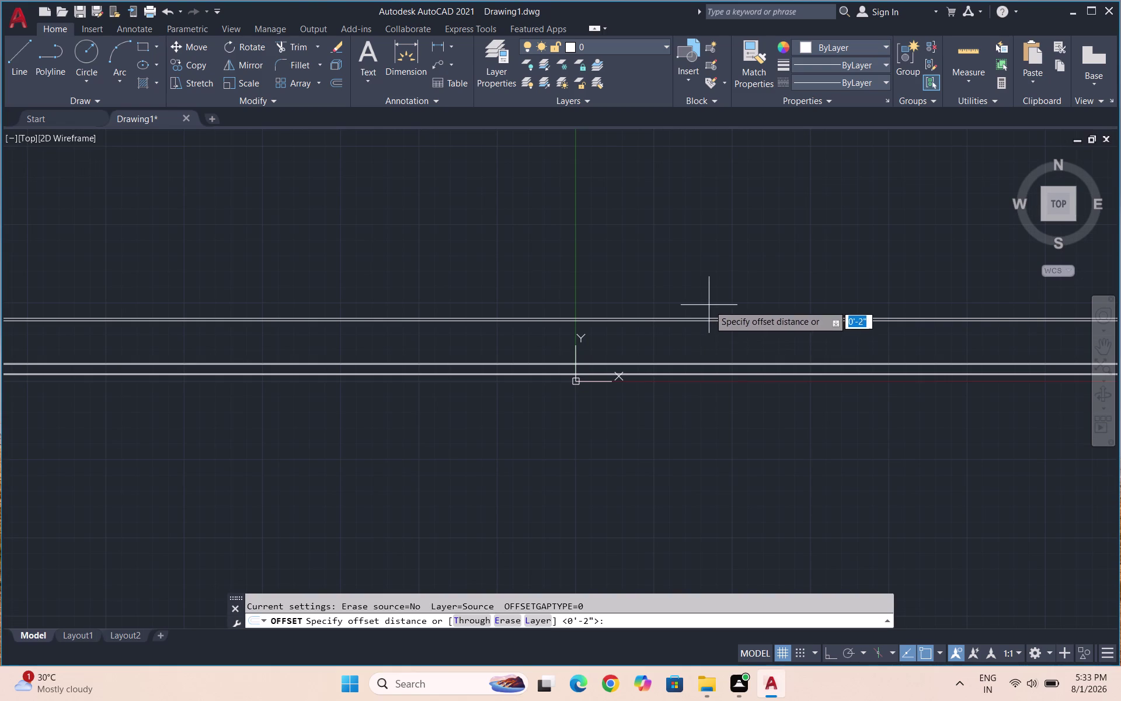
scroll(up, 3)
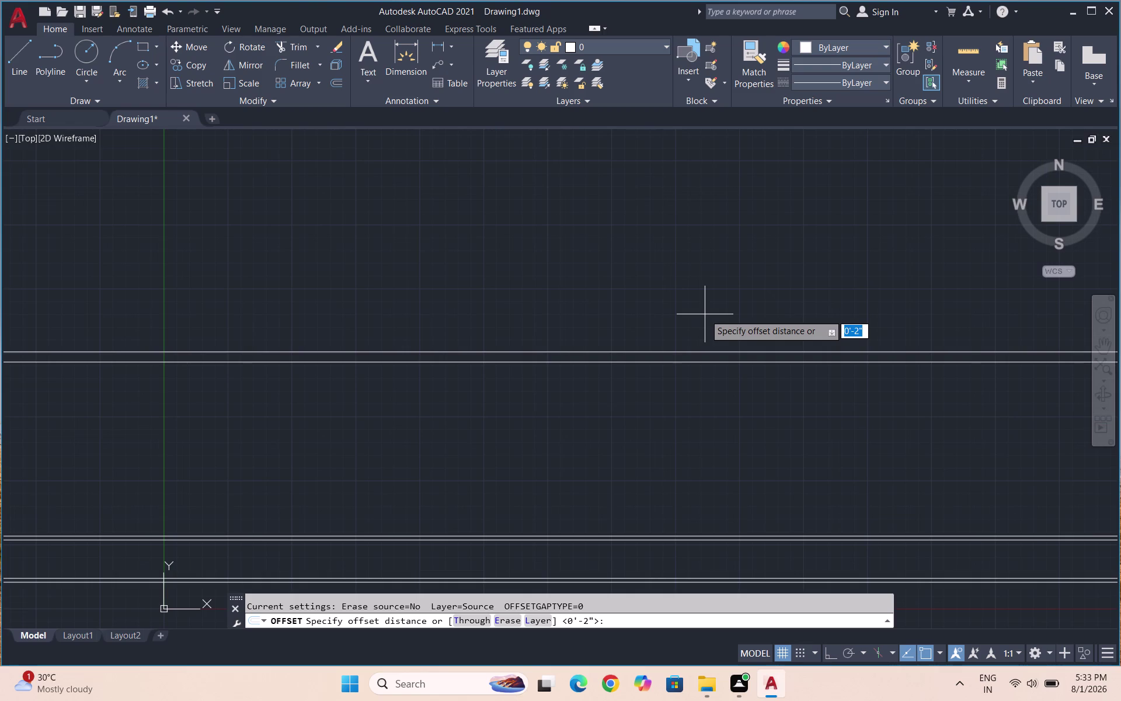
text(1'1")
key(Return)
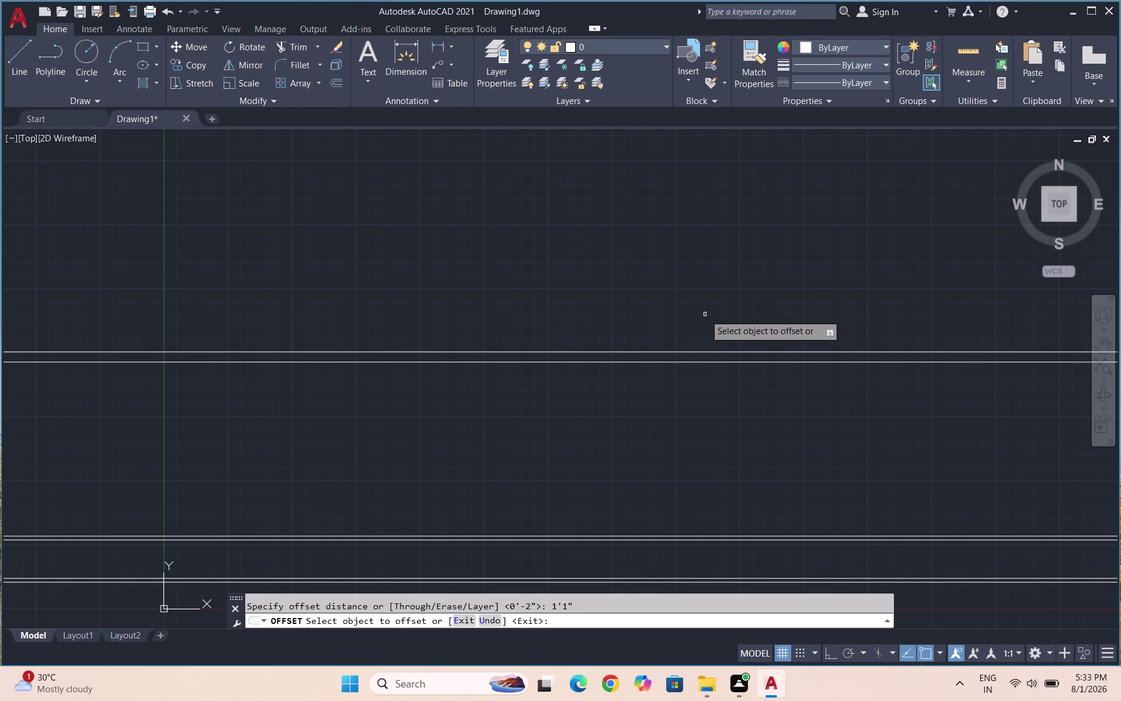
click(711, 351)
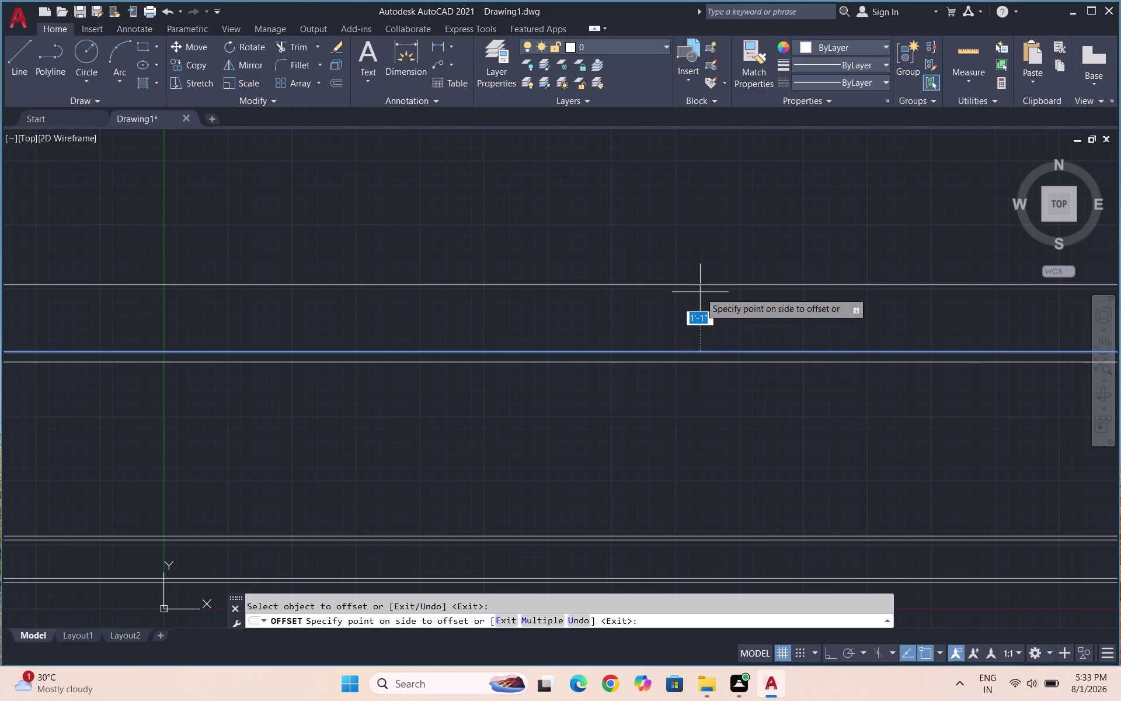
click(700, 292)
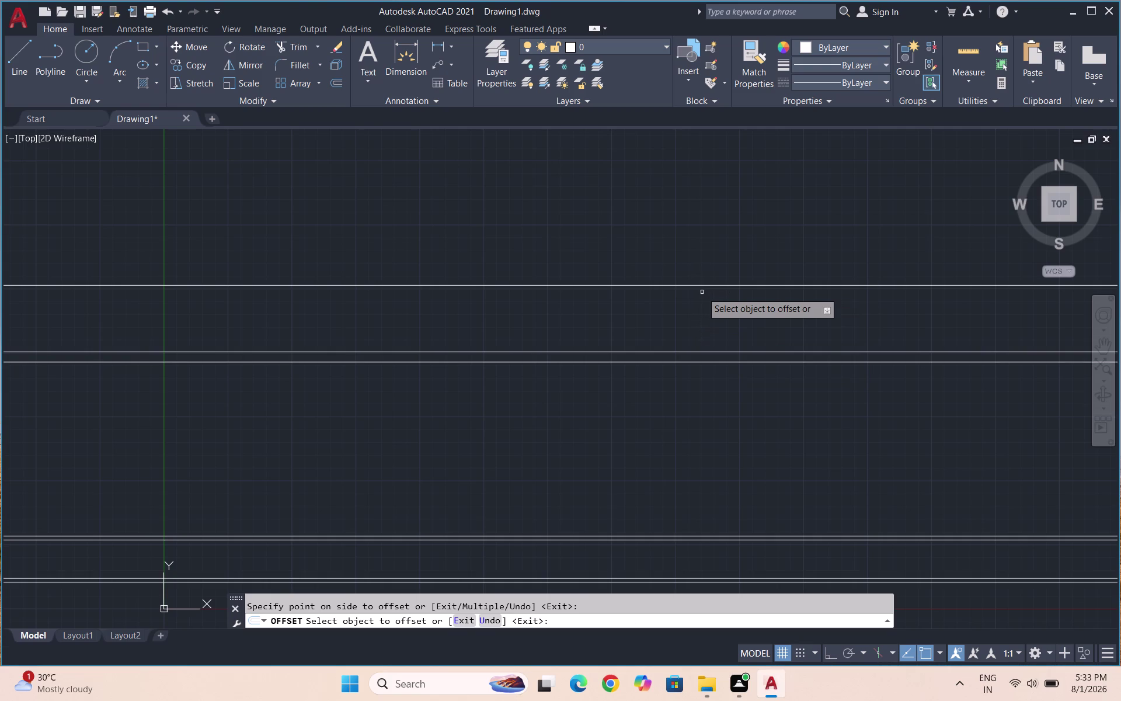
Begin a 2" offset of the newest upper line, then cancel it.
key(o)
key(Return)
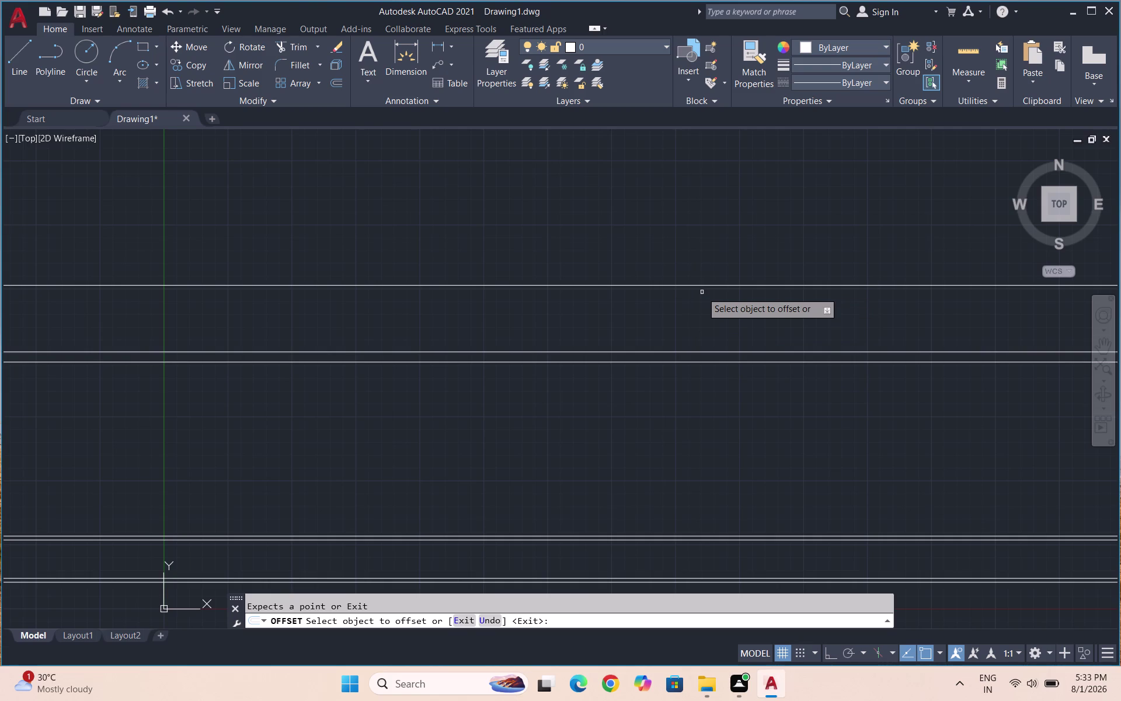
text(2")
key(Return)
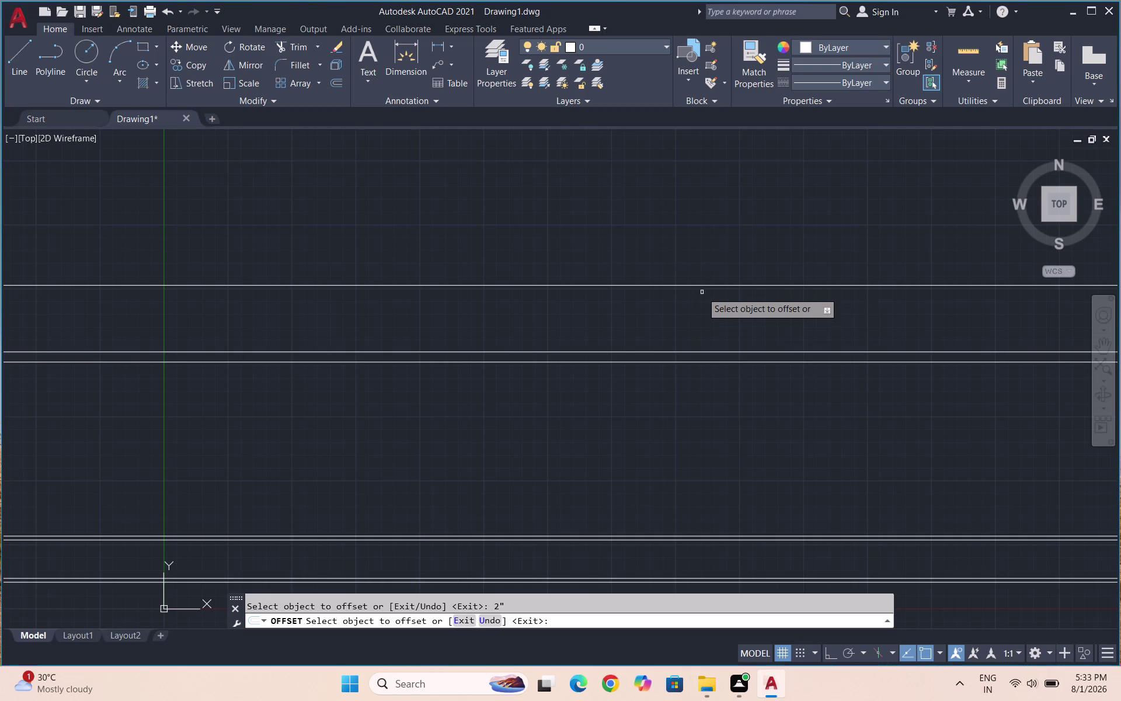
click(704, 284)
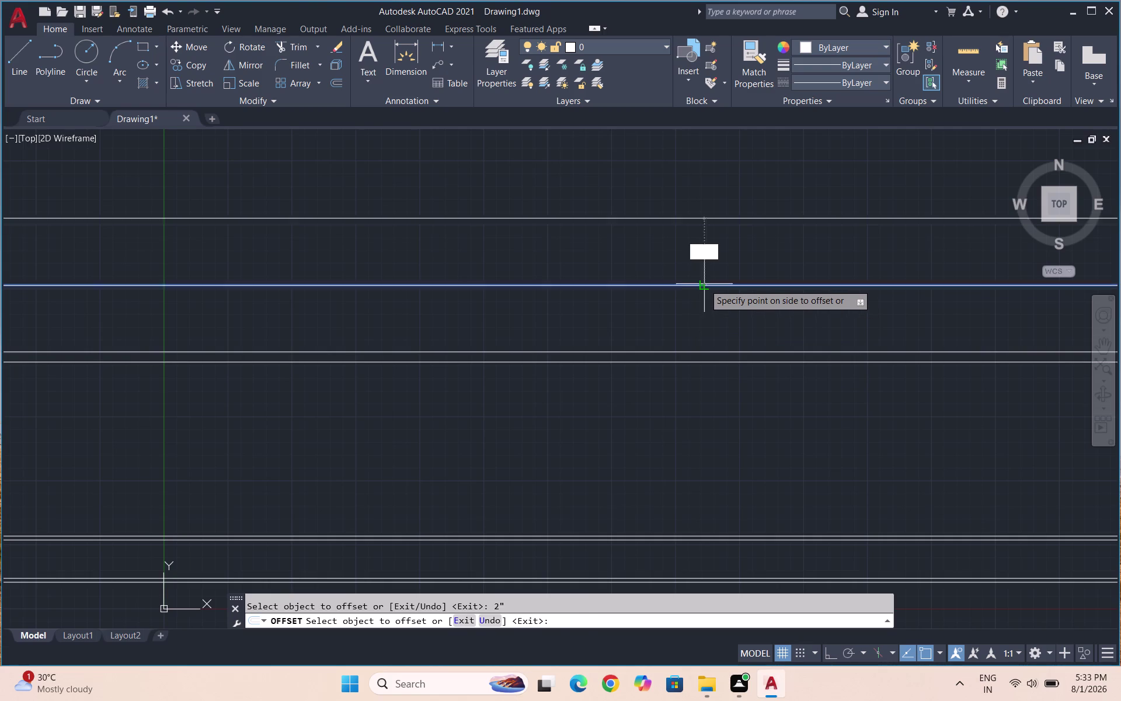
key(Escape)
key(Escape)
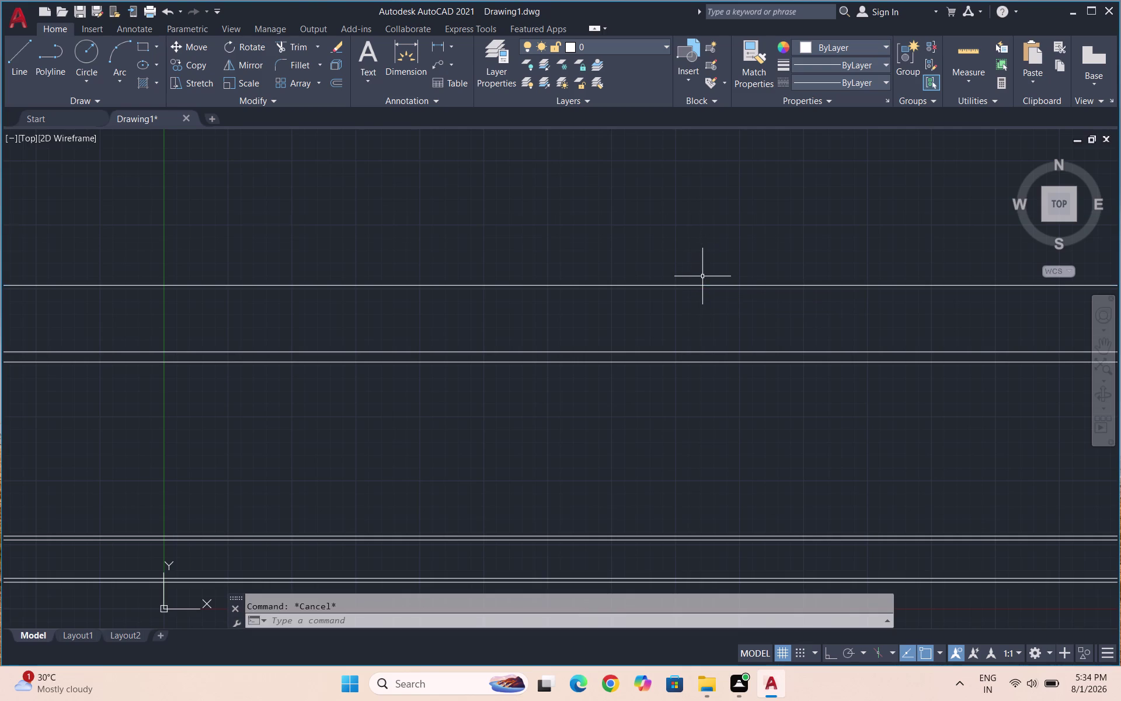
Offset the newest upper line by 2" to form another line pair.
key(o)
key(Return)
text(2)
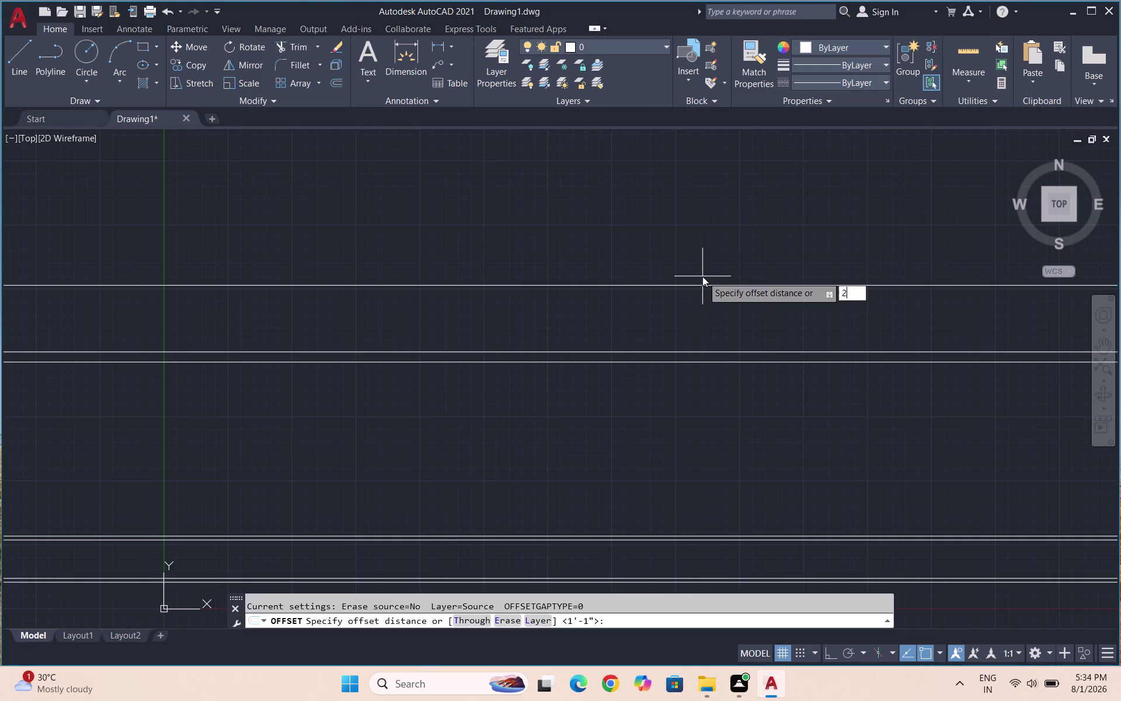
text(")
key(Return)
click(705, 283)
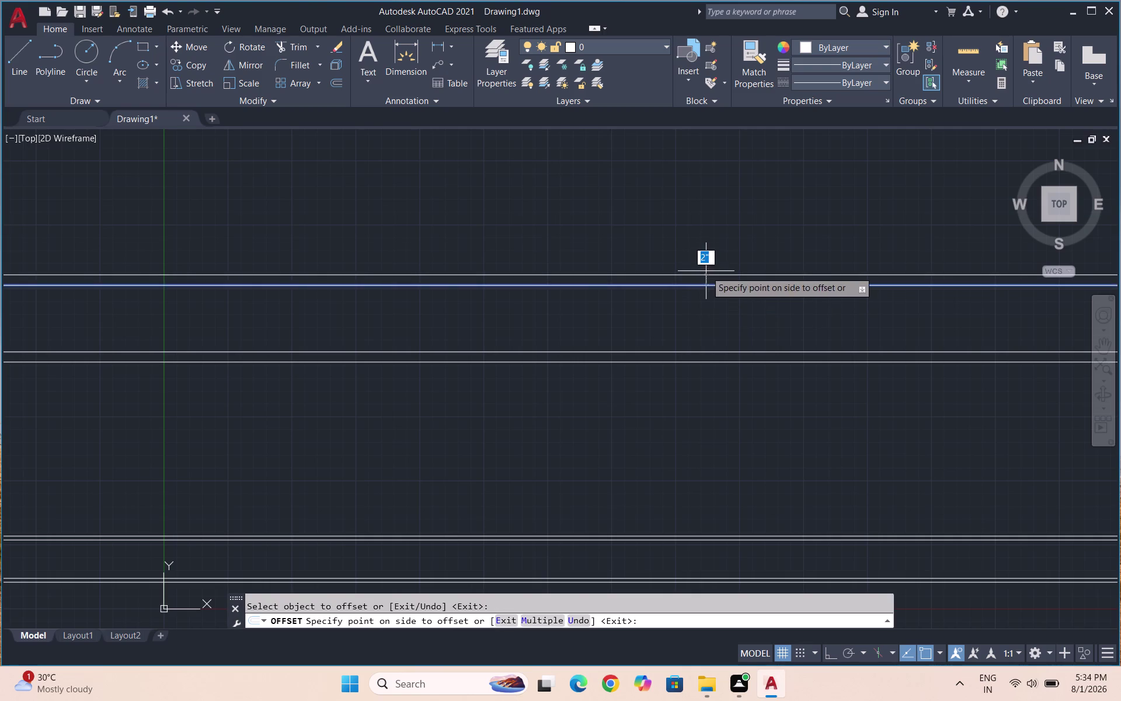
click(706, 271)
click(965, 55)
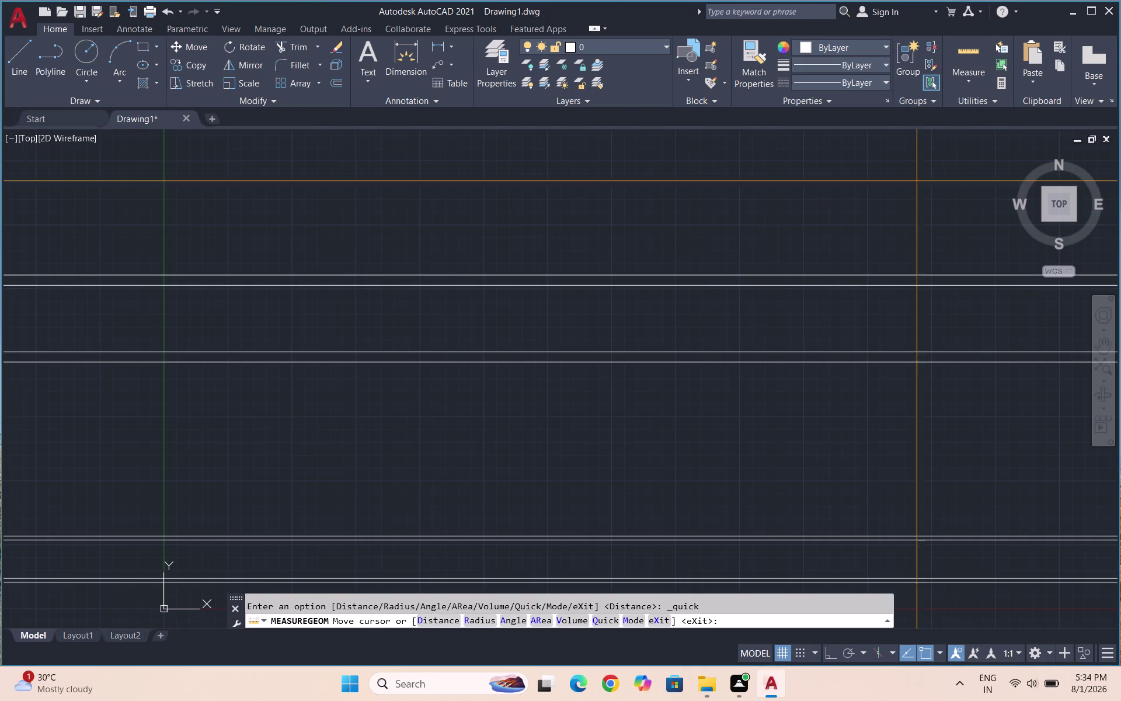
Measure the roughly 1'-1" gap between the line pairs with Measure Distance.
key(Escape)
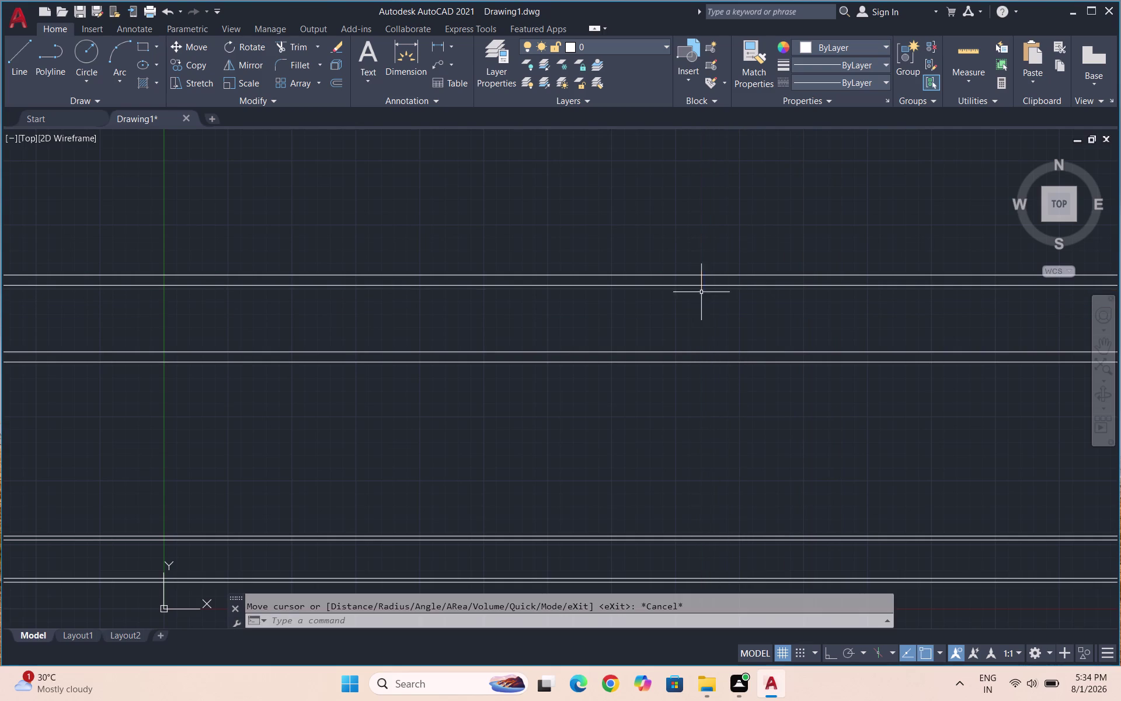
click(972, 90)
click(969, 125)
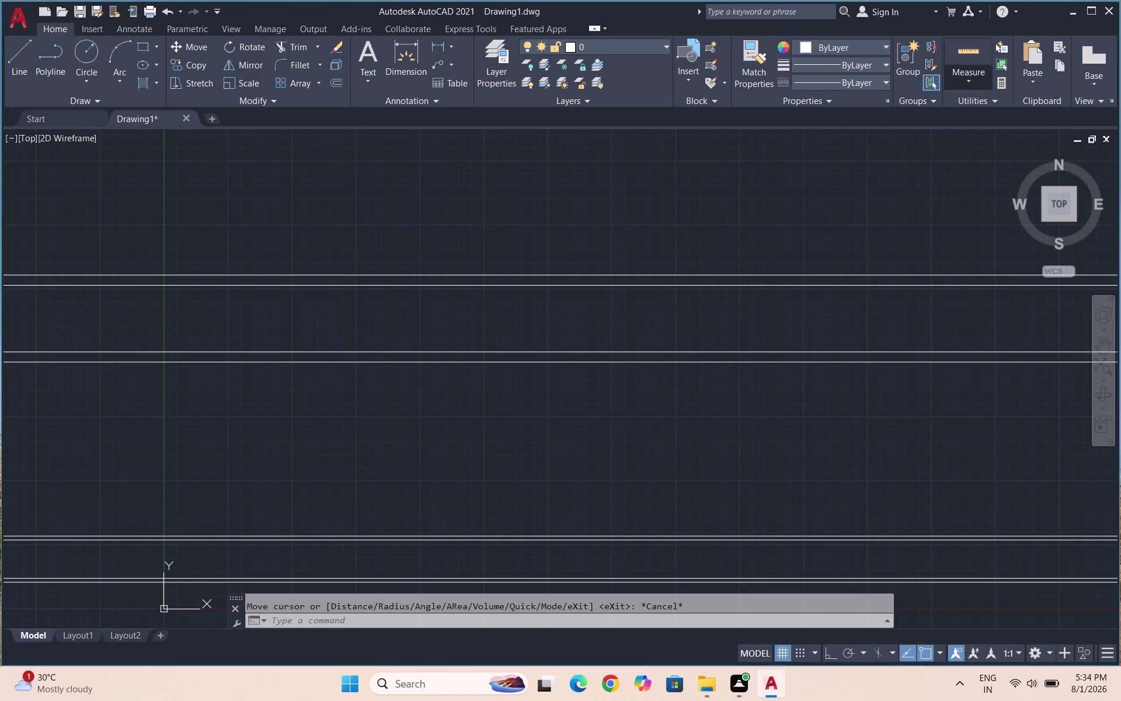
click(712, 286)
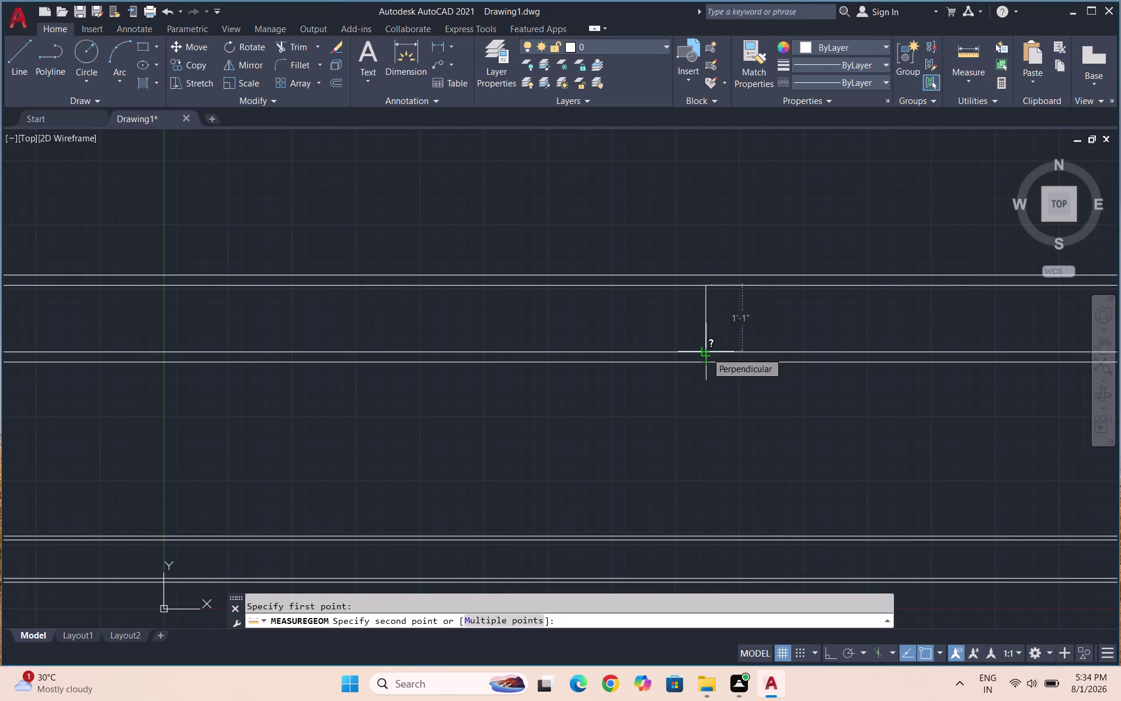
key(Escape)
Zoom out and start a new offset for the next line.
scroll(down, 3)
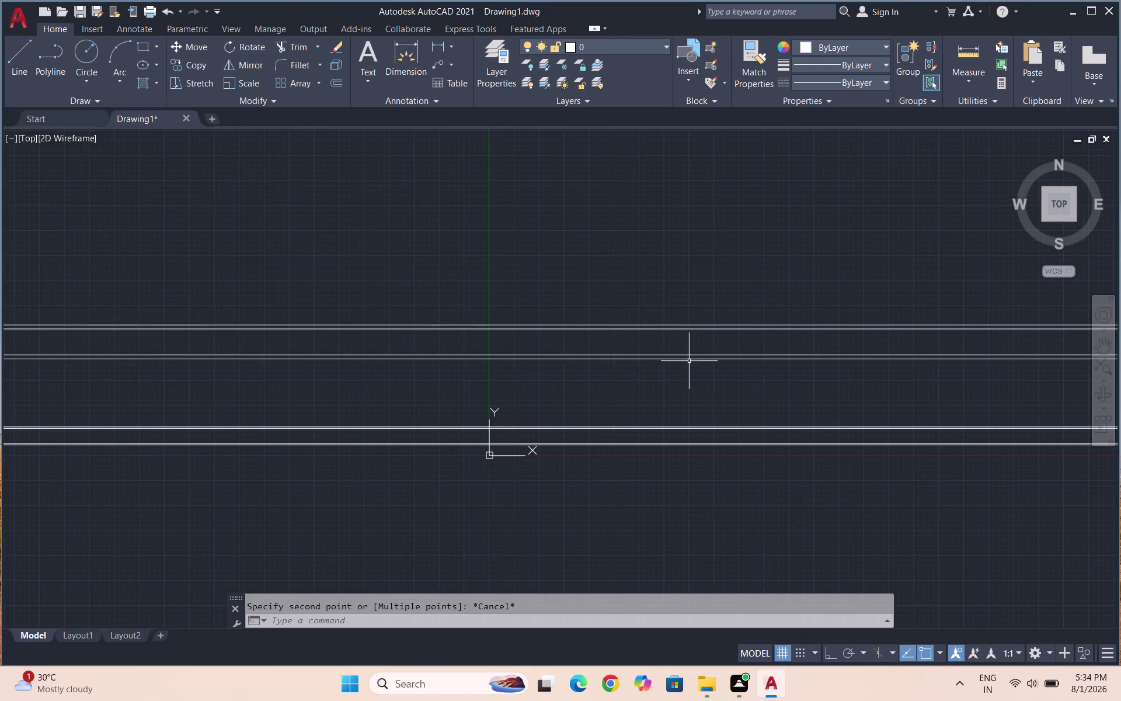
key(o)
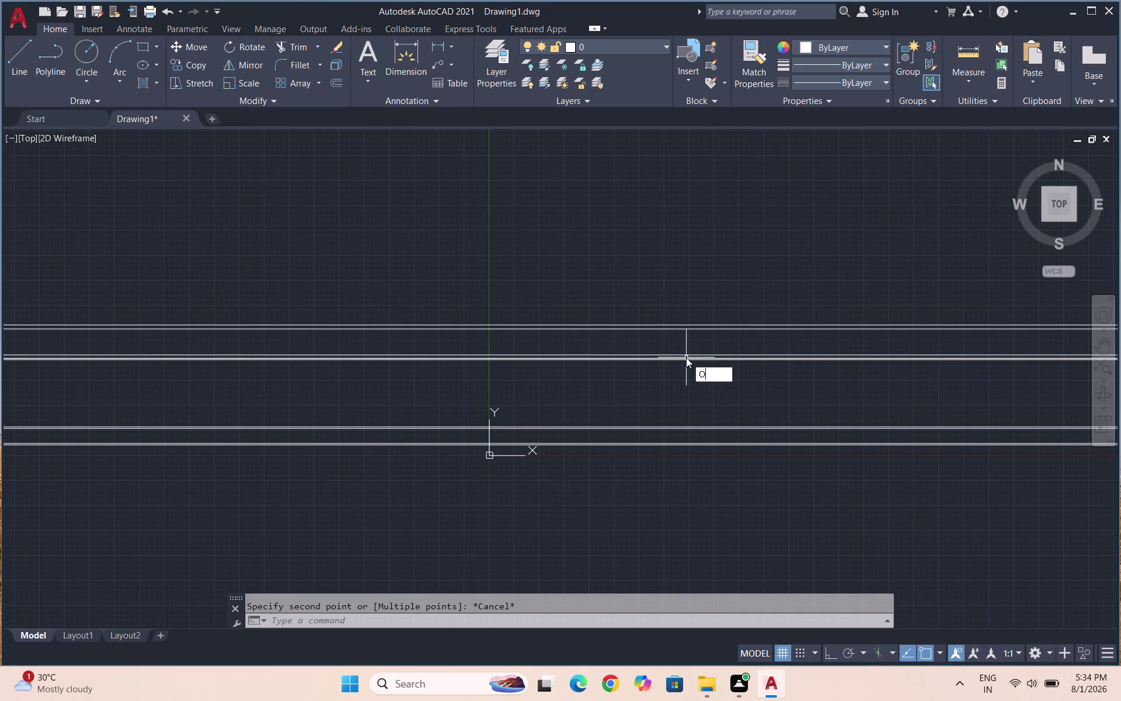
key(Return)
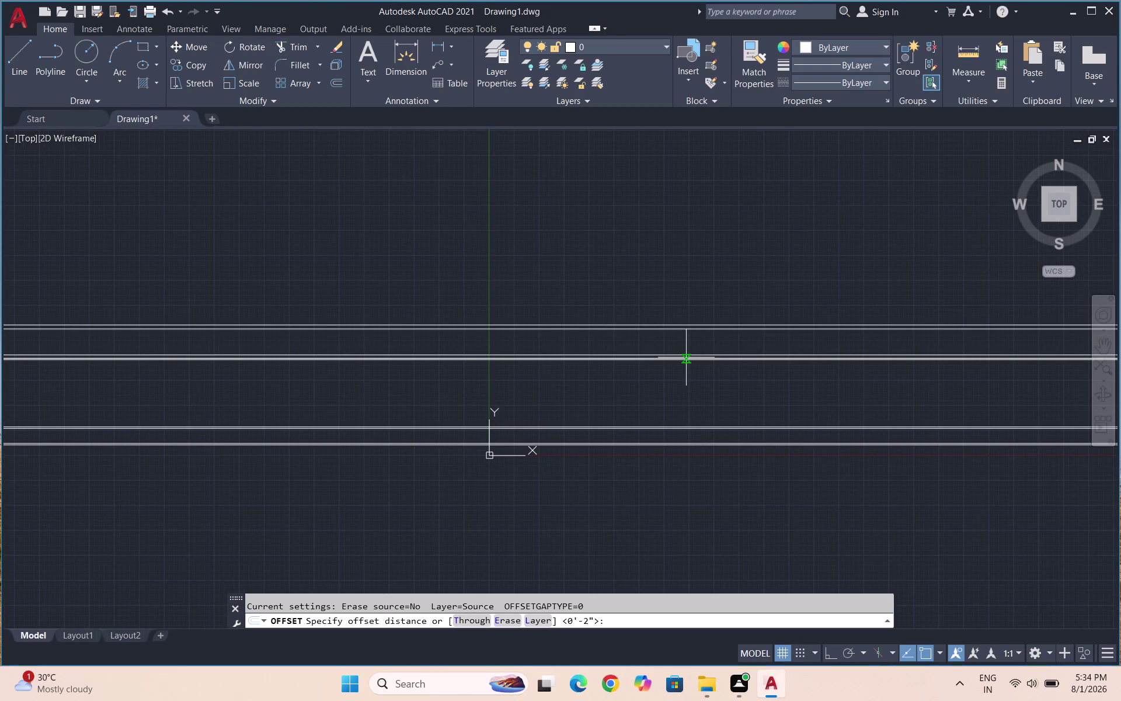
Offset the top line 3' upward to start a new line above the stack.
text(3')
key(Return)
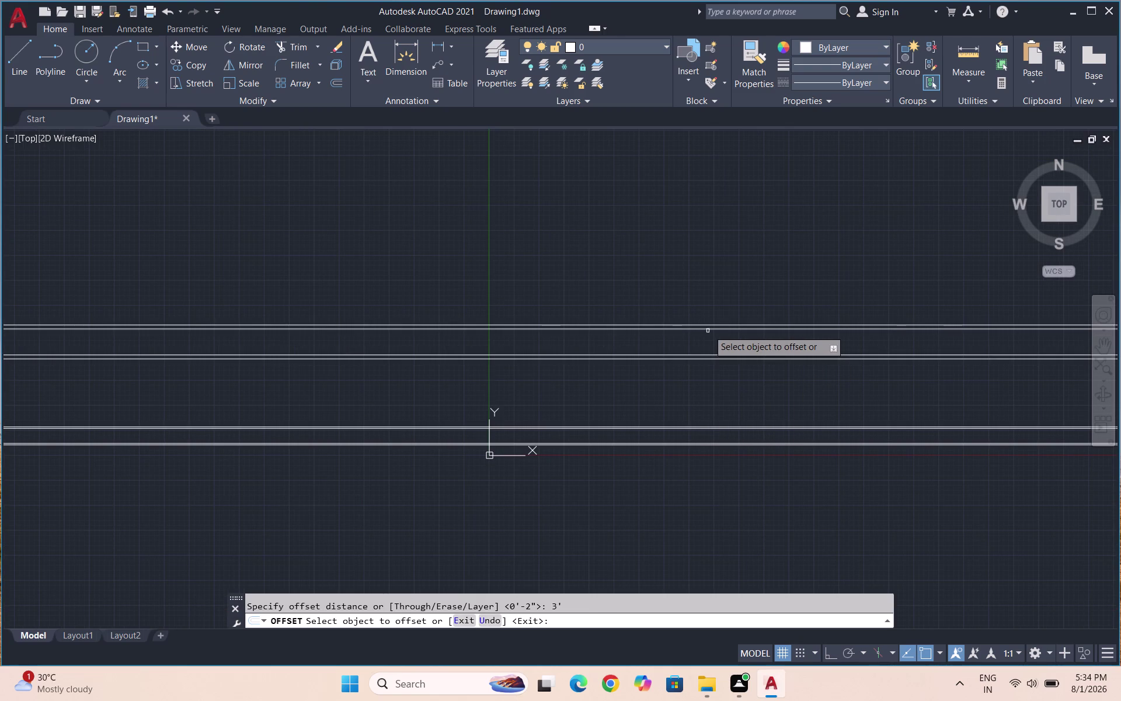
click(710, 324)
click(710, 302)
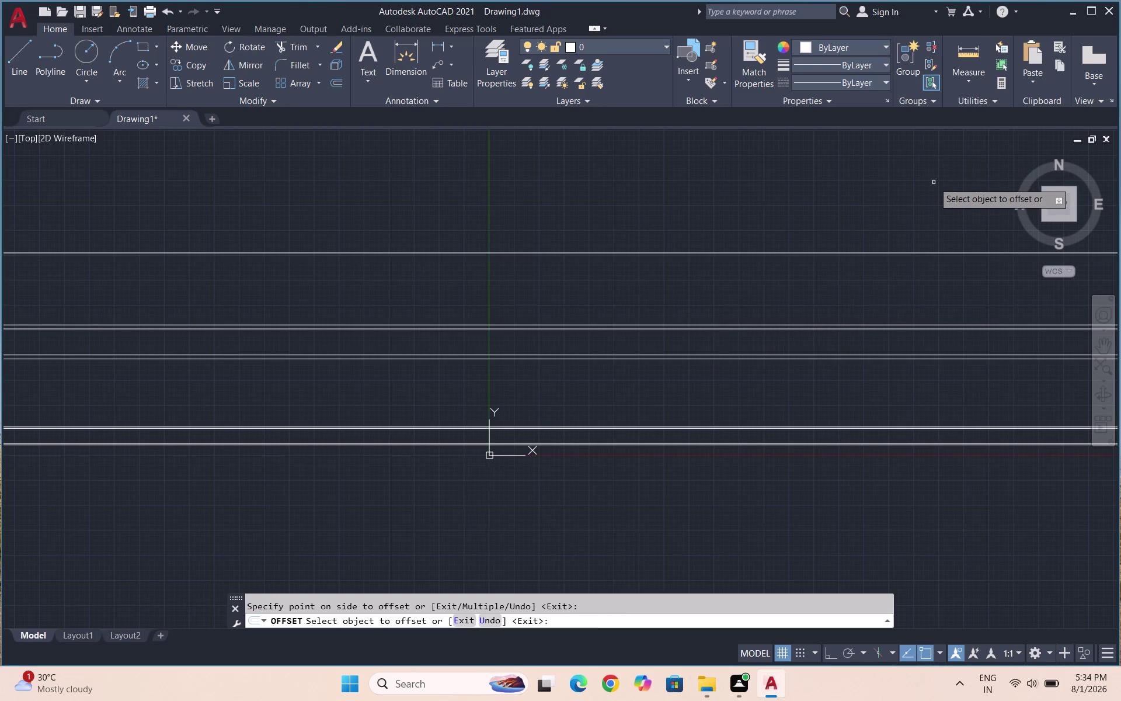
key(Escape)
key(Escape)
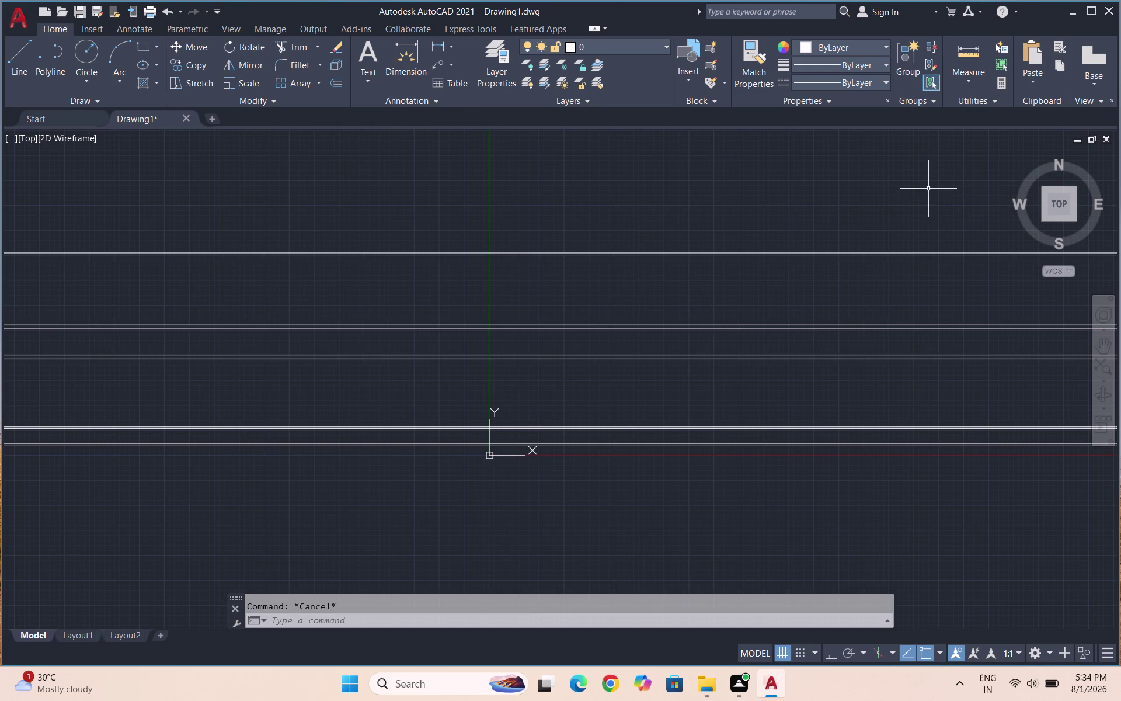
Offset the new top line by 0.75 to create its parallel partner.
key(o)
key(Return)
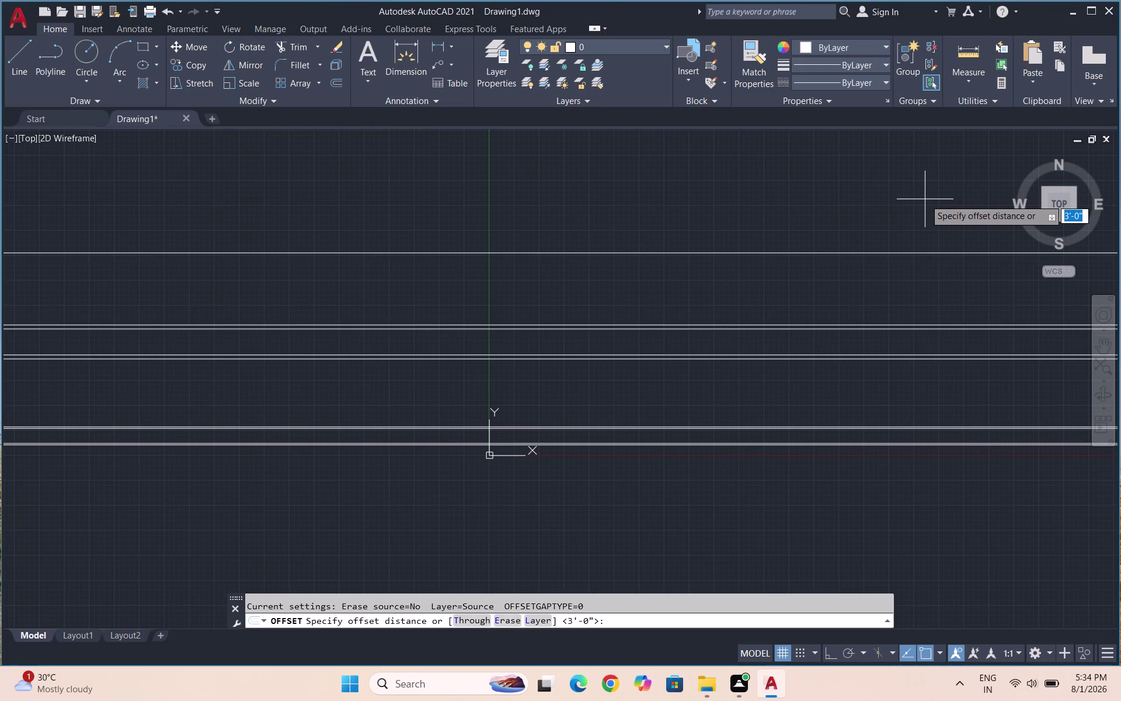
key(2)
key(BackSpace)
text(0.)
text(75)
key(Return)
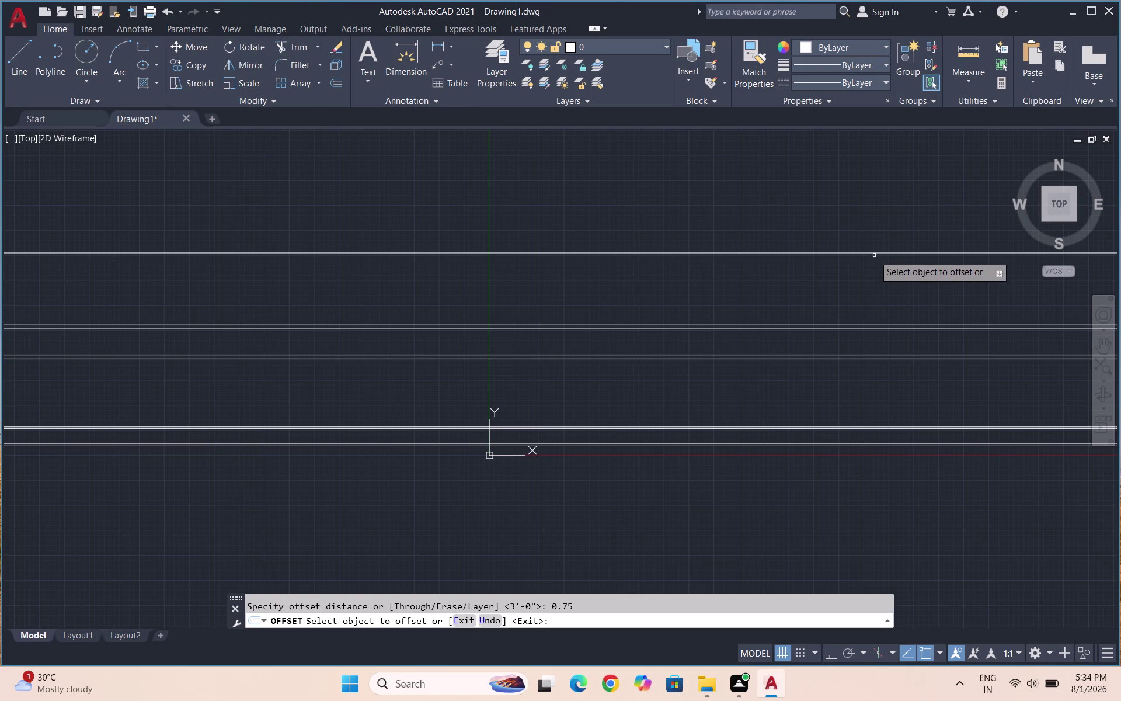
click(874, 253)
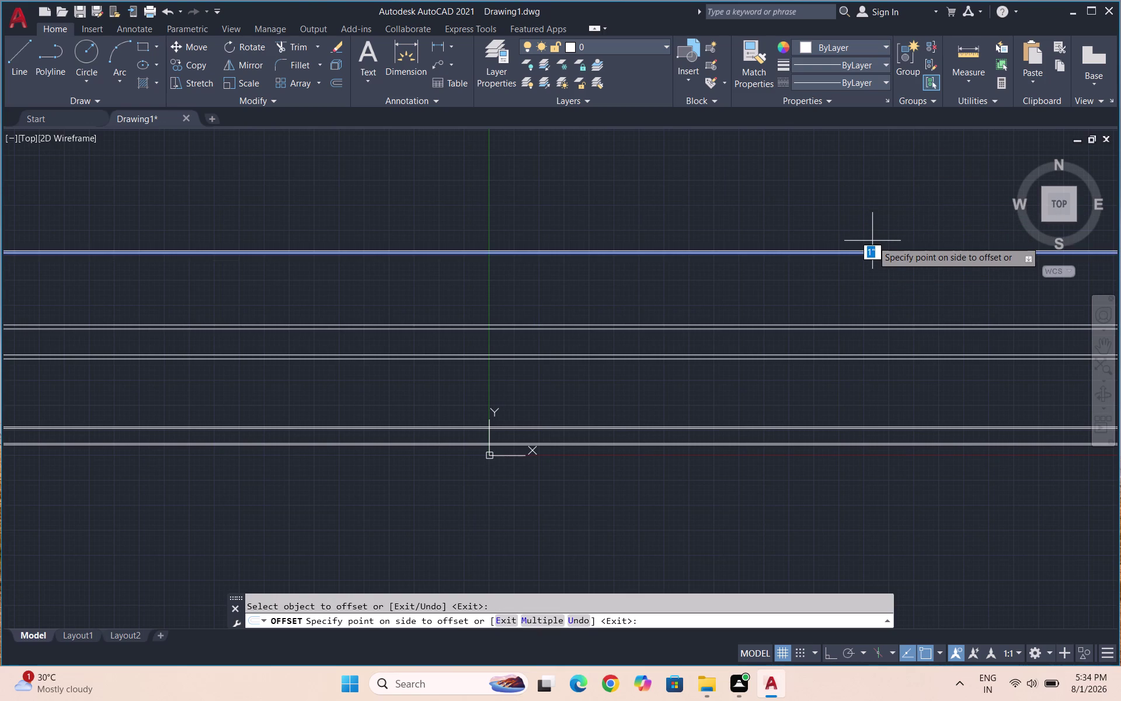
text(0.75)
key(Return)
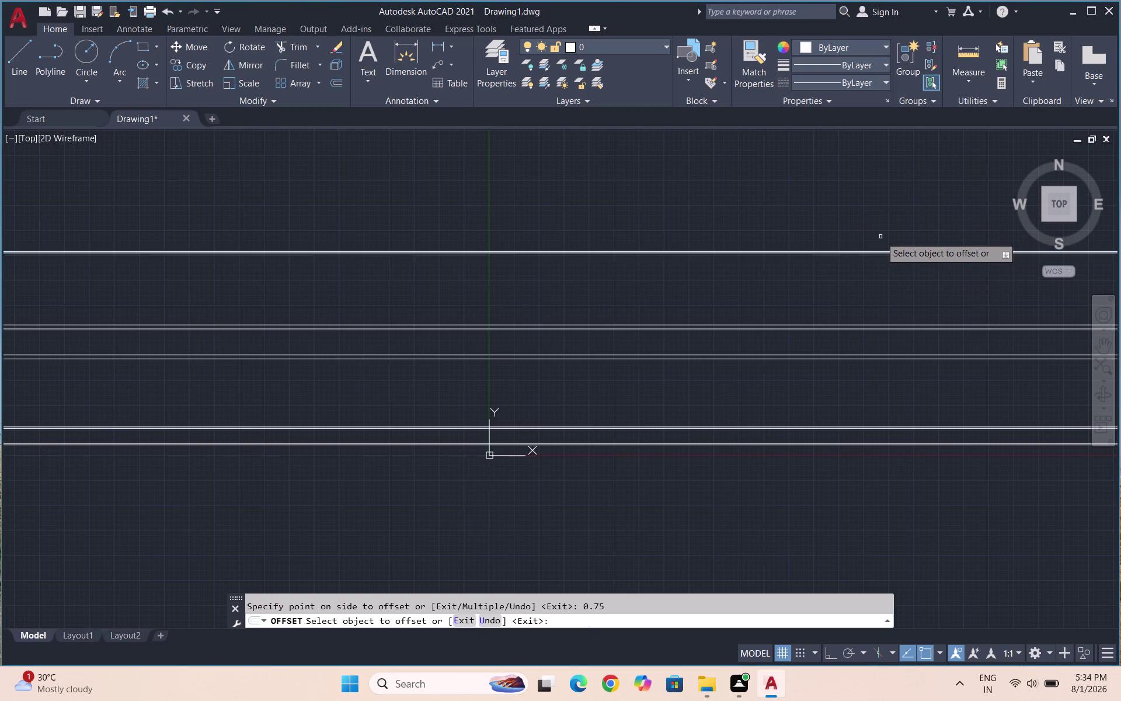
scroll(up, 3)
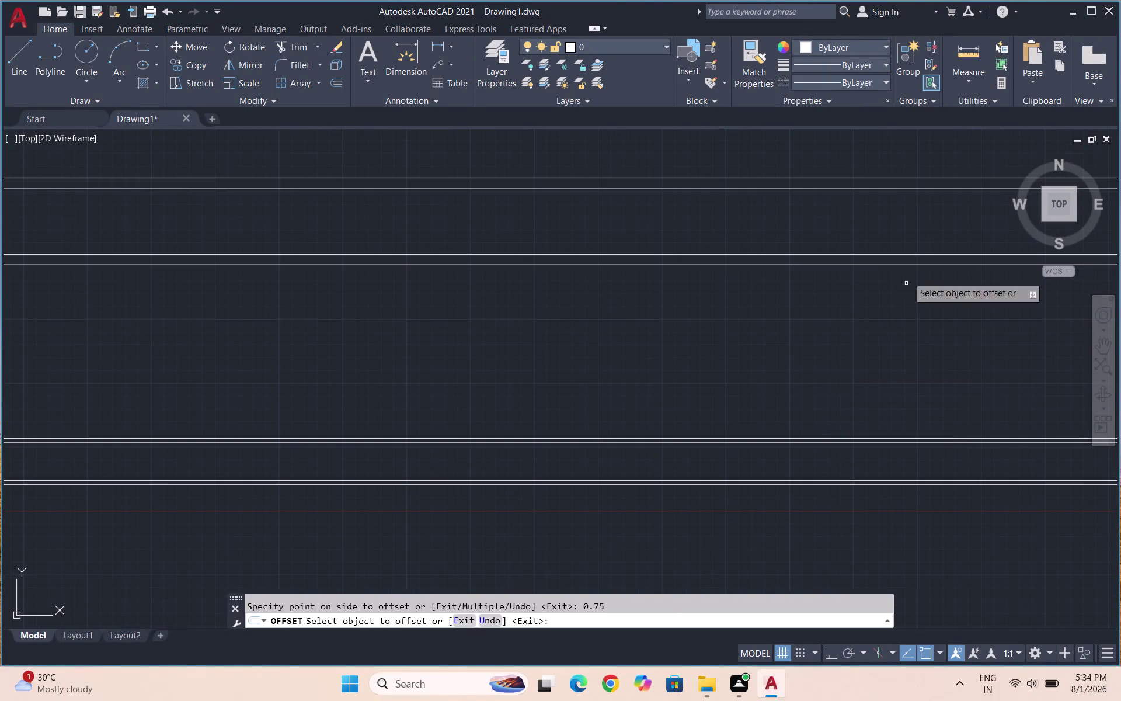
click(964, 83)
click(975, 128)
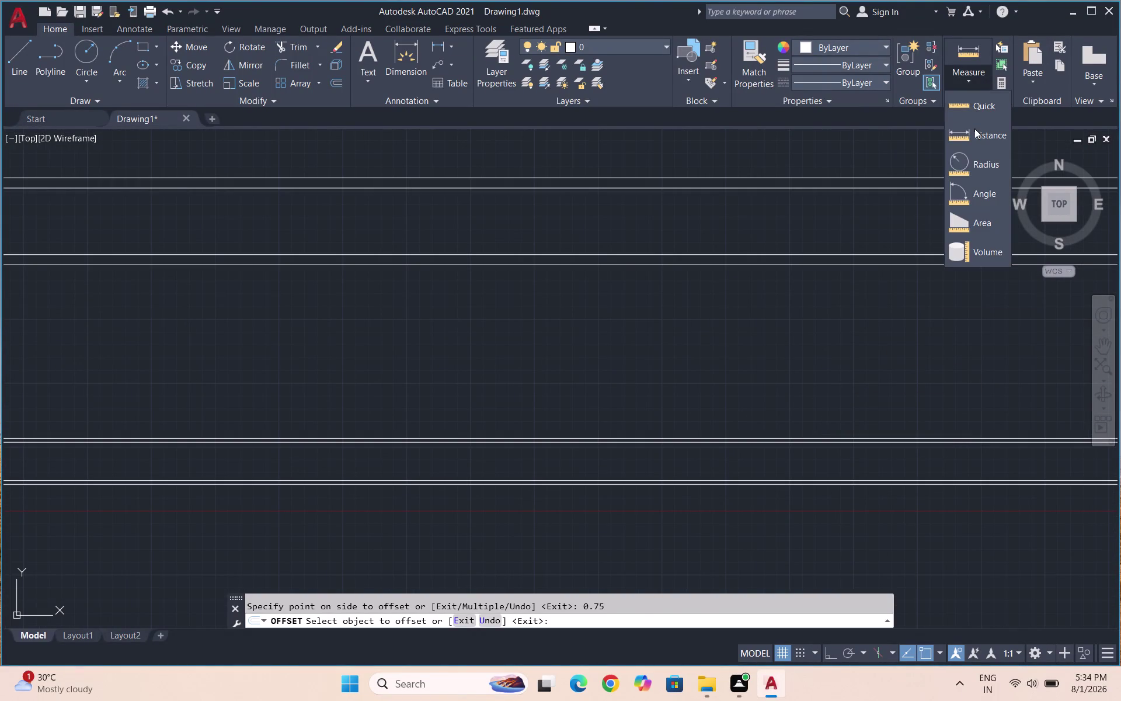
scroll(up, 3)
click(760, 445)
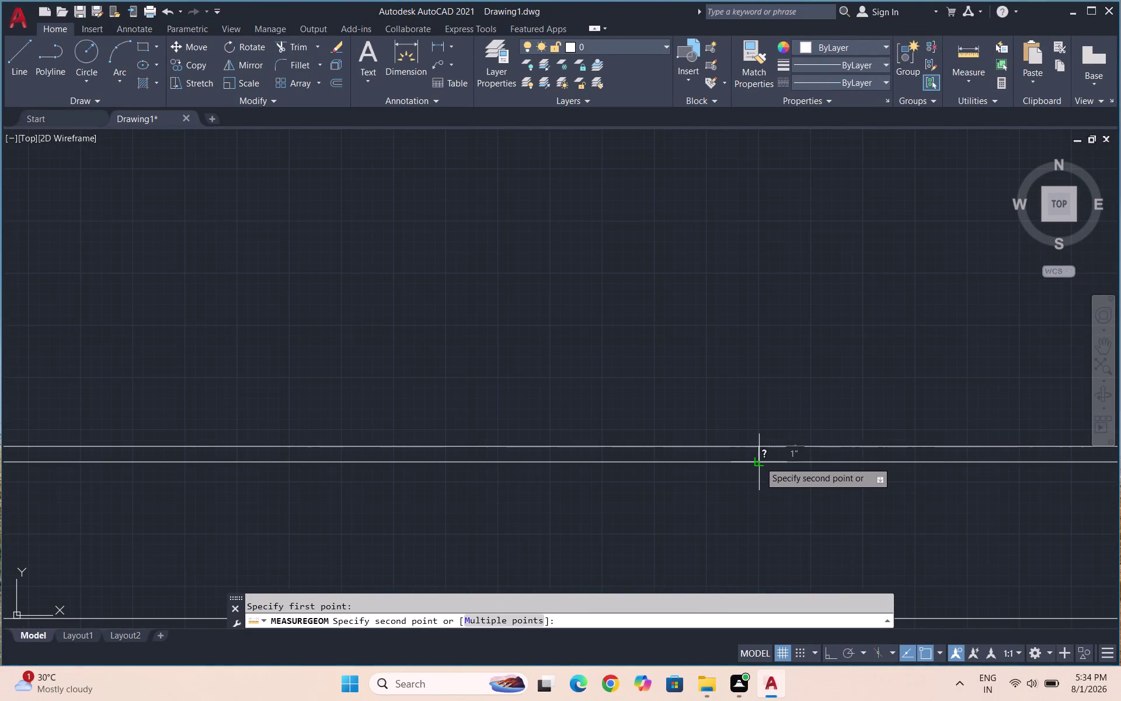
key(Escape)
scroll(down, 3)
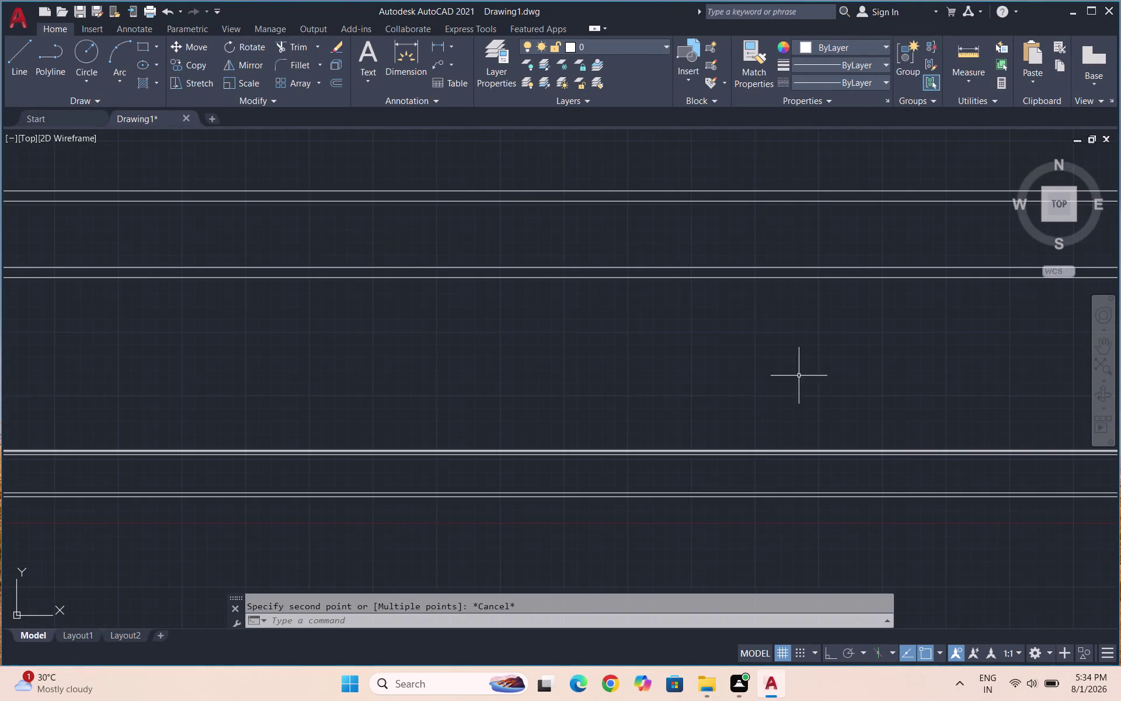
click(970, 80)
click(966, 130)
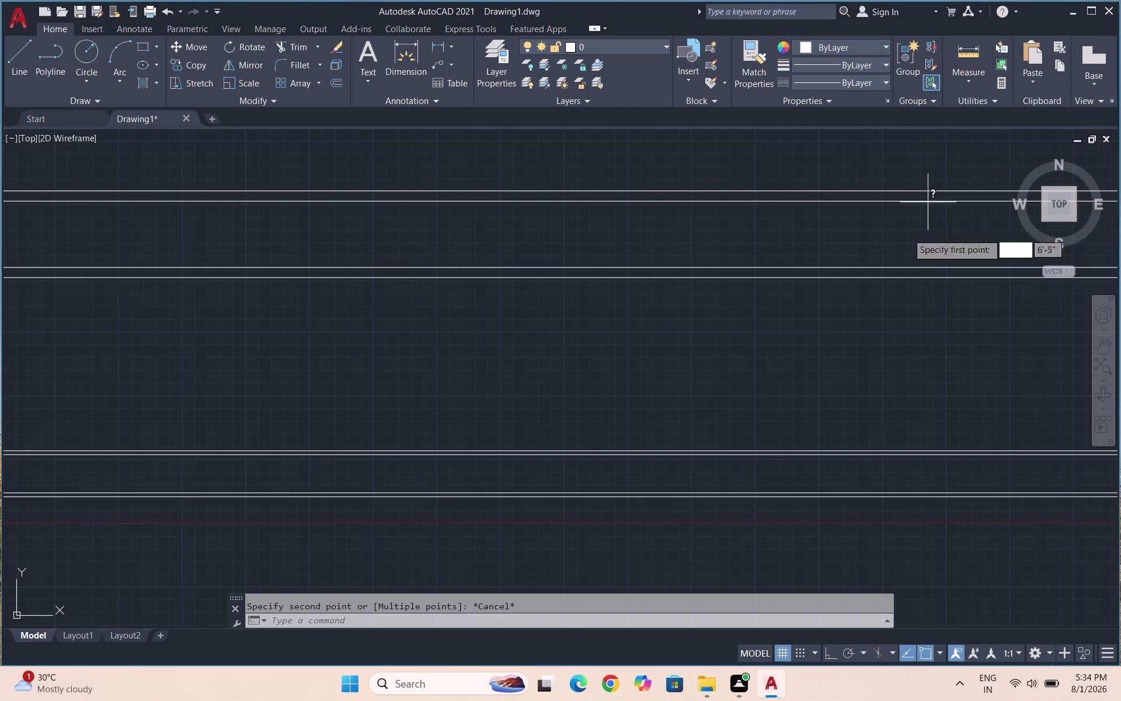
scroll(up, 3)
click(742, 458)
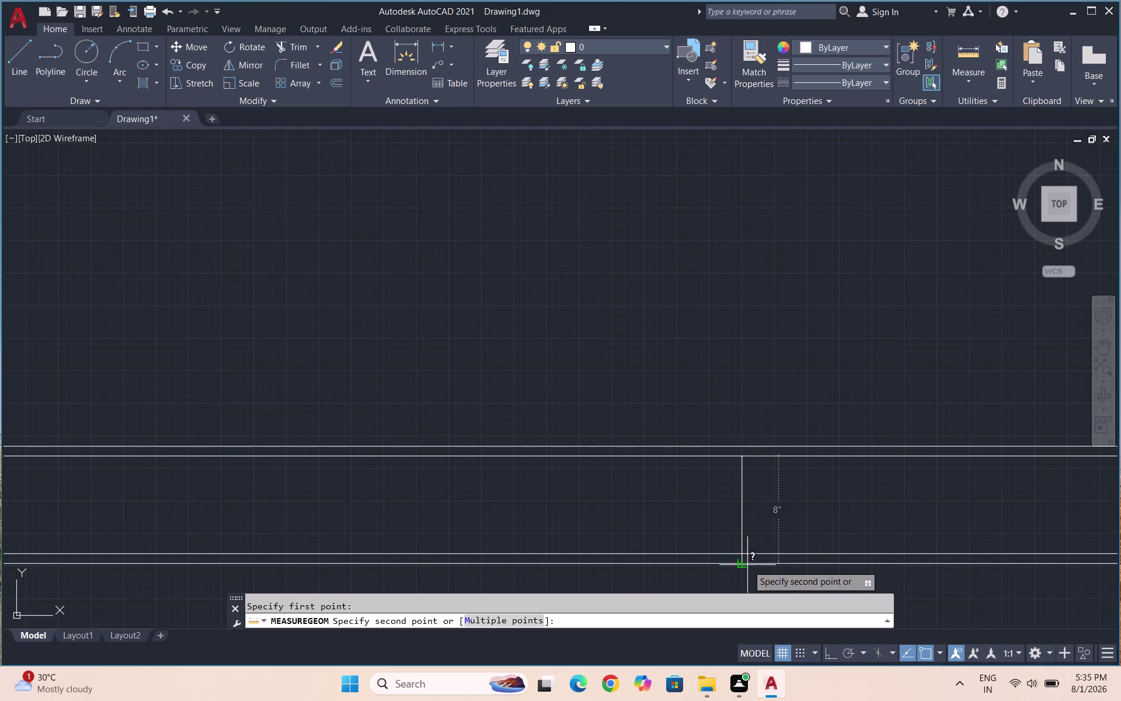
key(Escape)
scroll(down, 3)
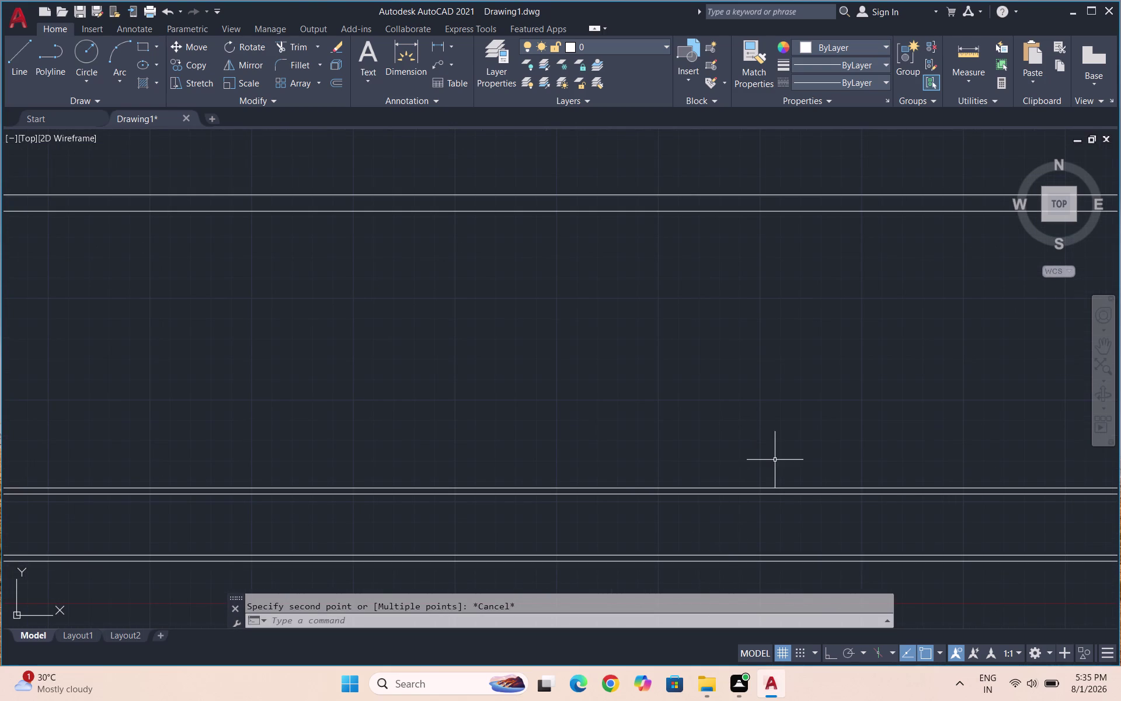
scroll(down, 3)
scroll(down, 3)
scroll(down, 3)
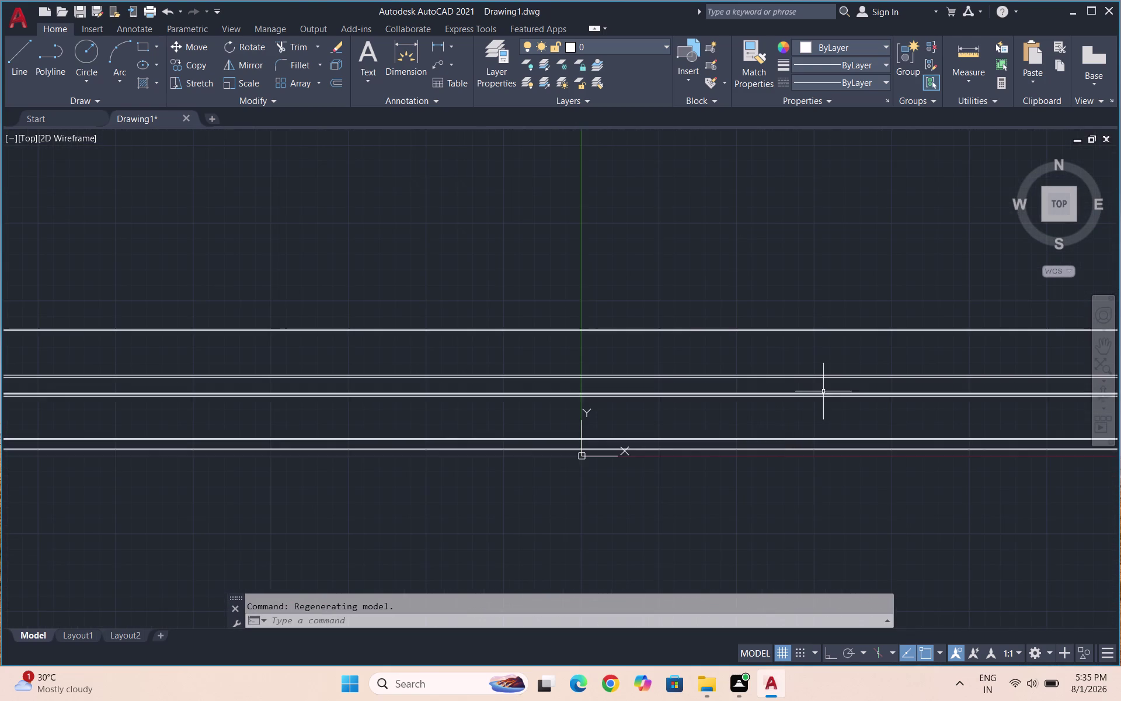
scroll(up, 3)
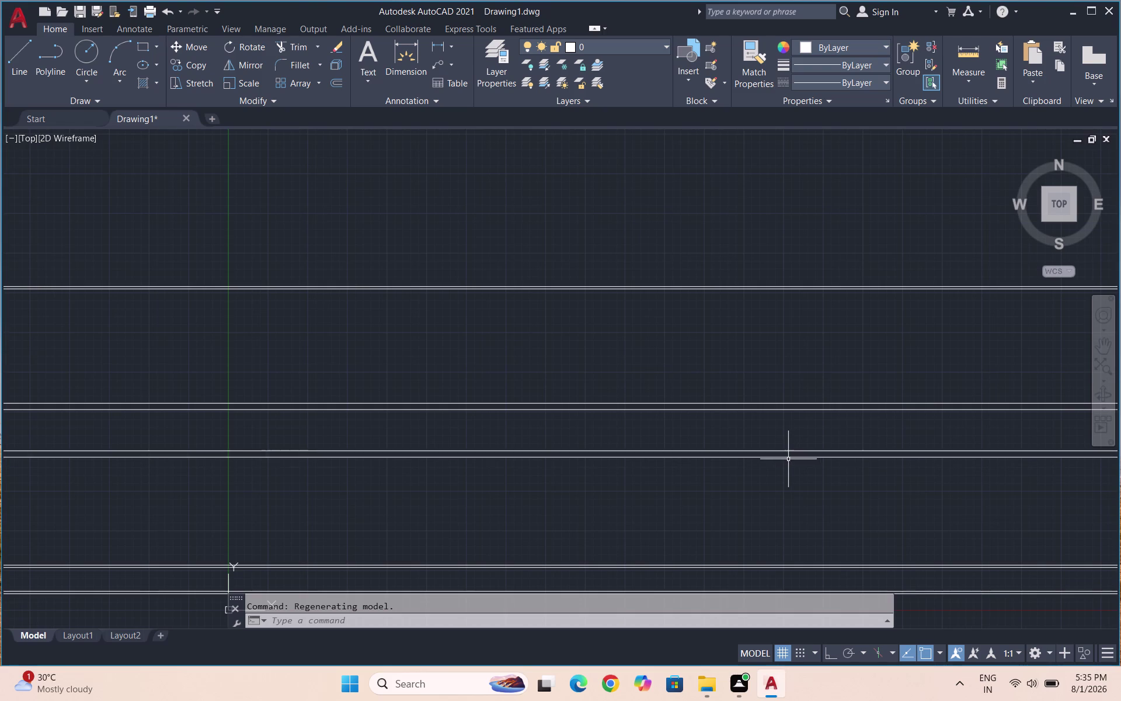
scroll(up, 3)
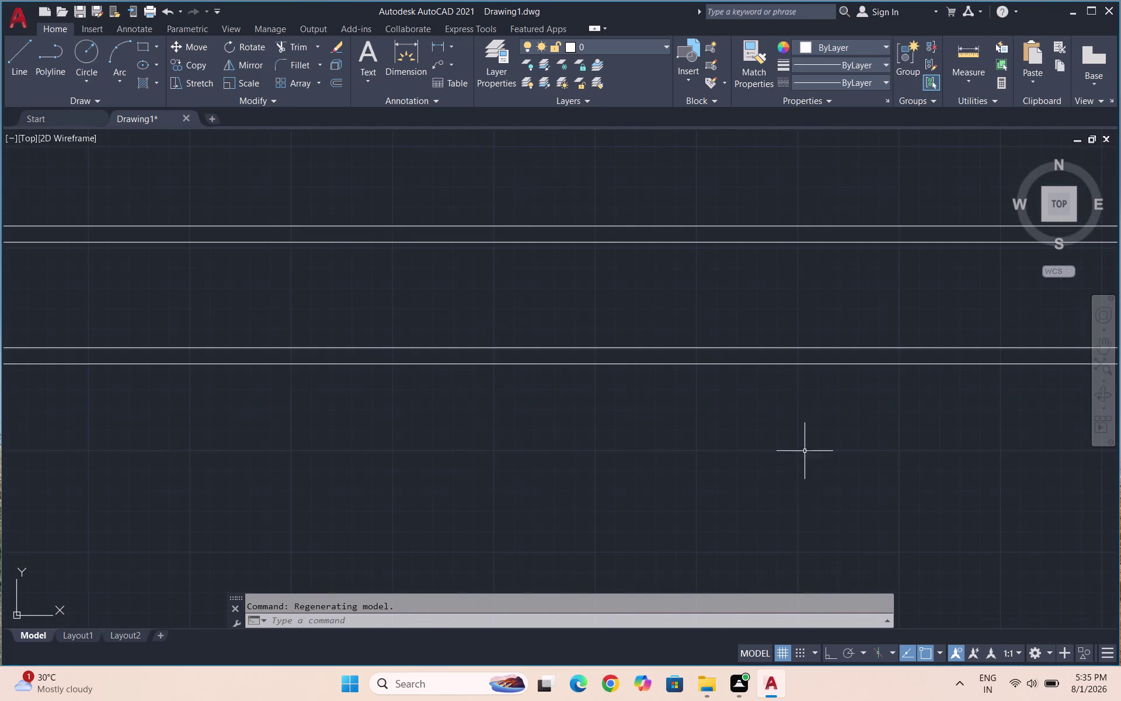
scroll(down, 3)
scroll(down, 3)
scroll(up, 3)
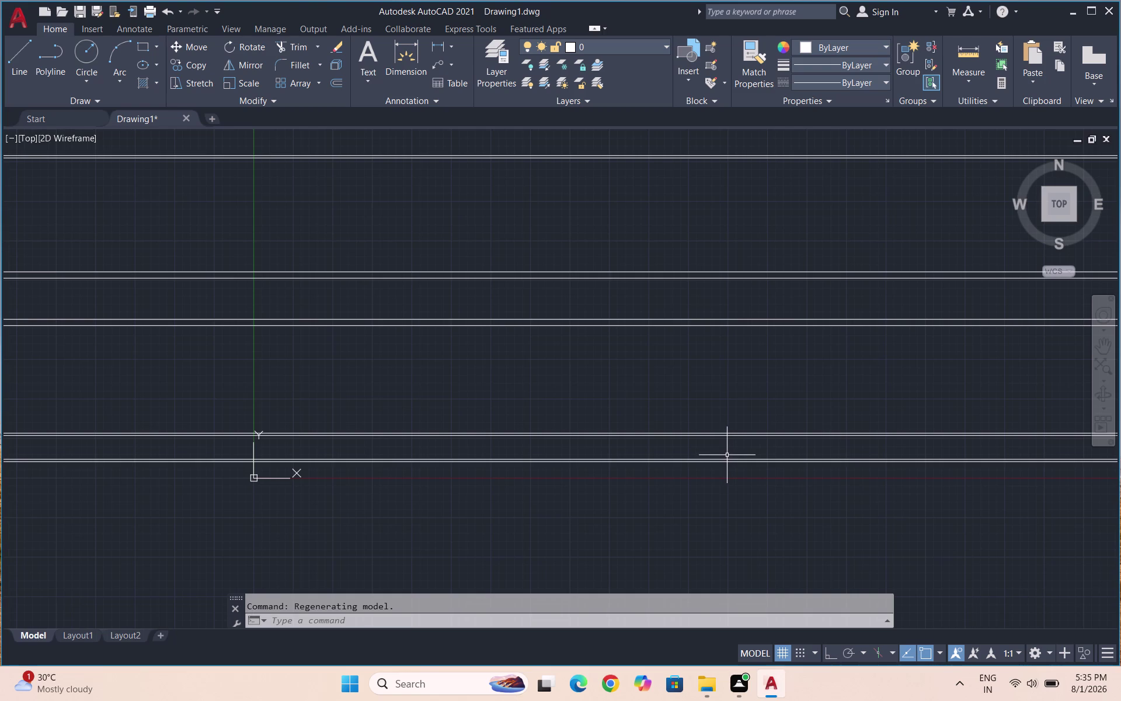
scroll(up, 3)
scroll(down, 3)
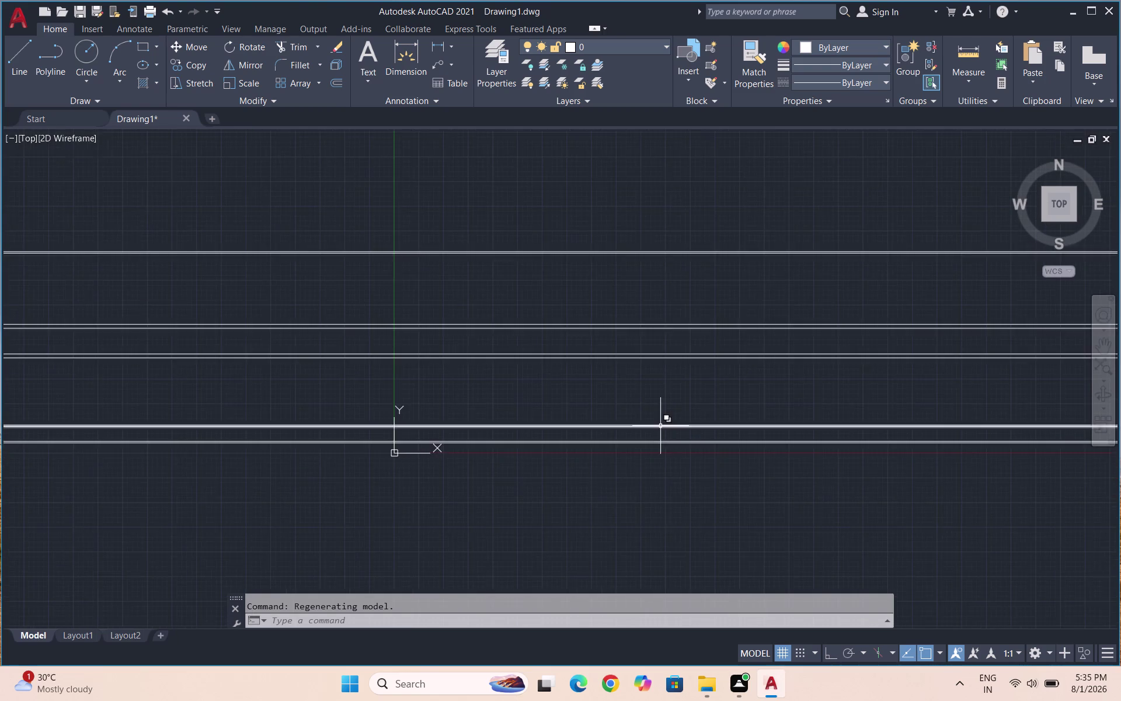
scroll(down, 3)
scroll(up, 3)
scroll(up, 3)
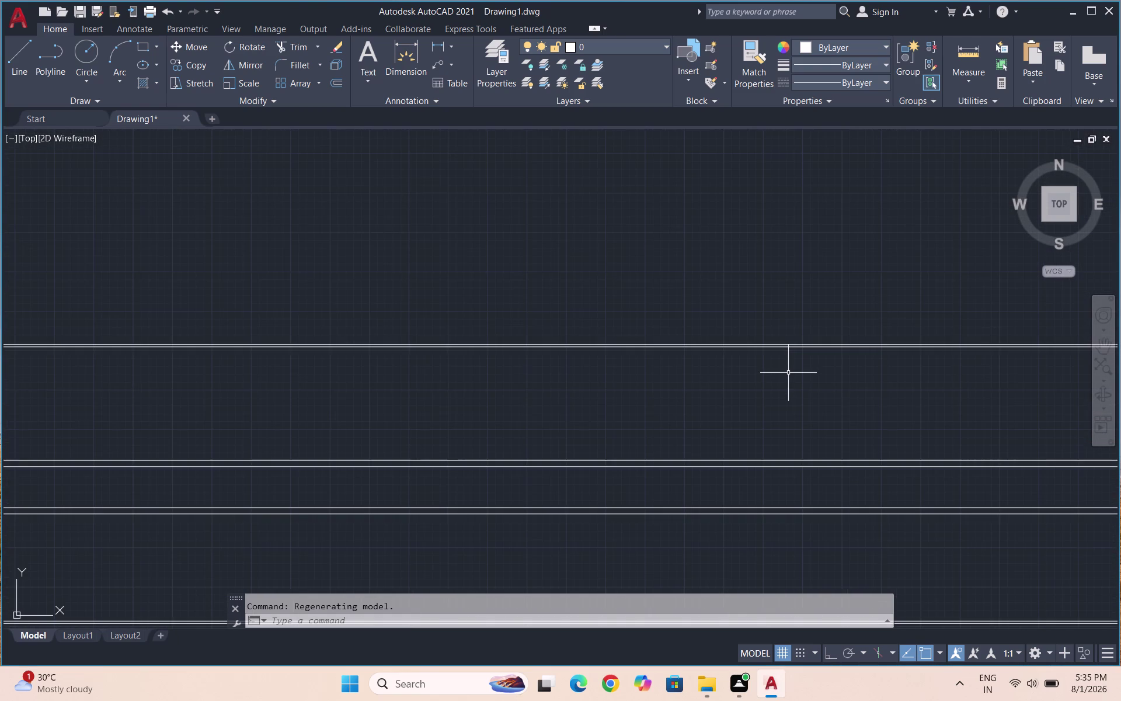
scroll(down, 3)
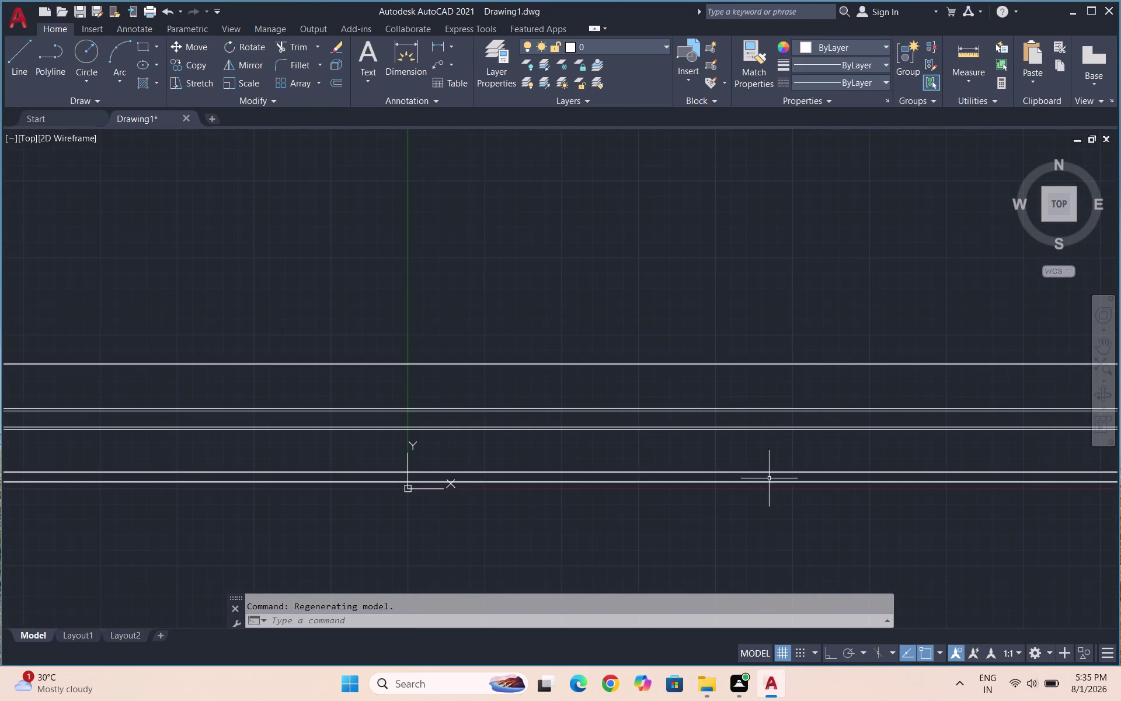
scroll(up, 3)
scroll(up, 3)
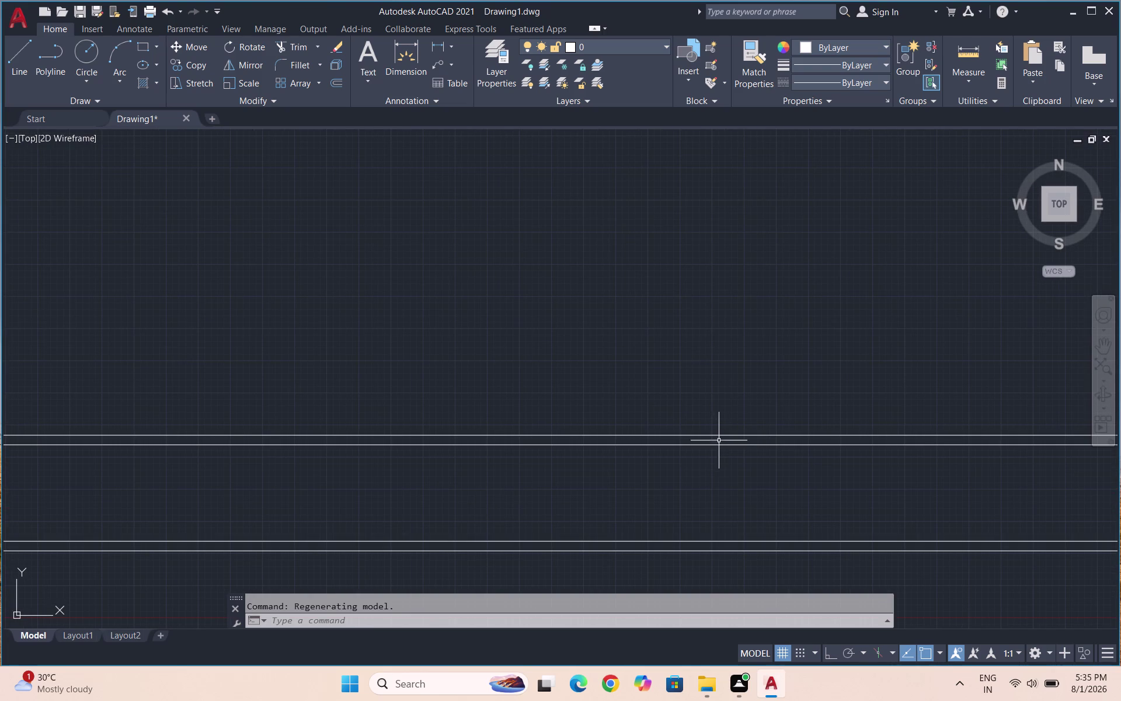
click(718, 434)
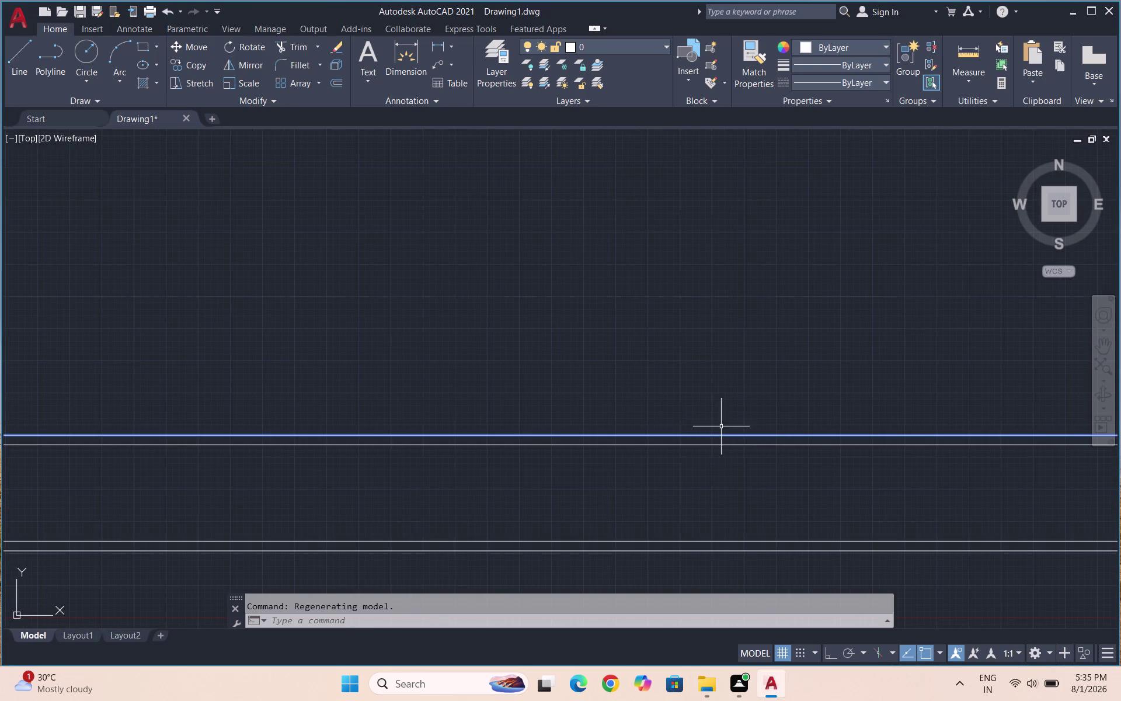
Start an offset with a 0.75 distance, clearing stray keystrokes.
key(Delete)
key(o)
key(Return)
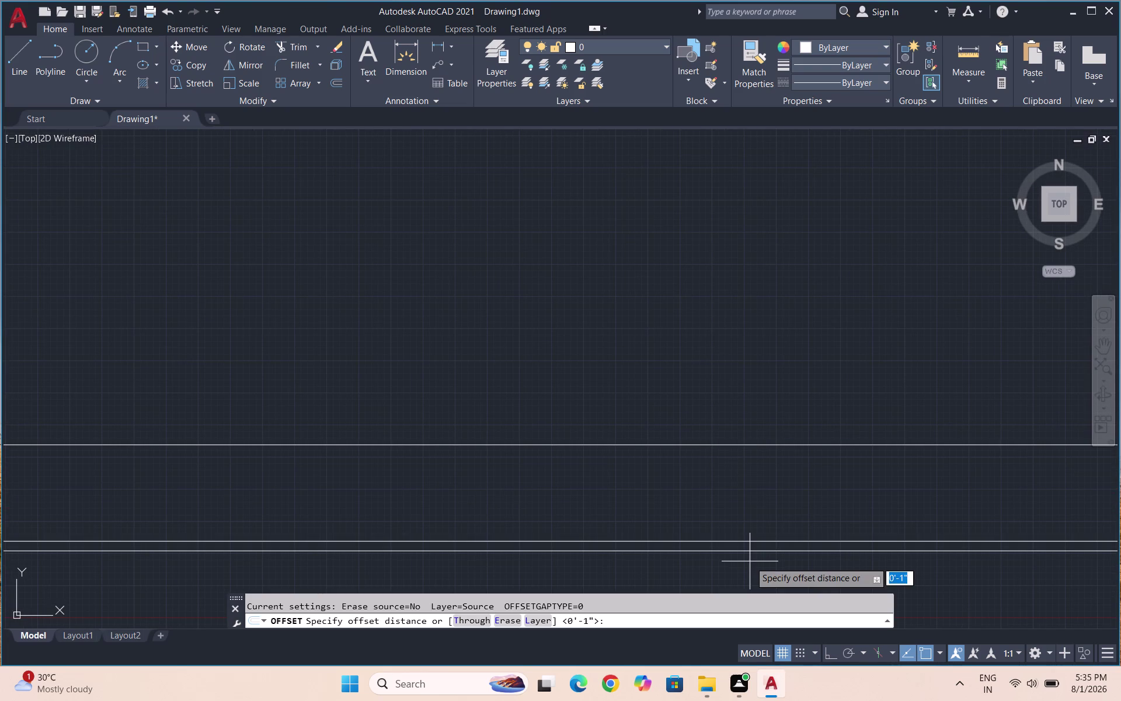
text(0.75)
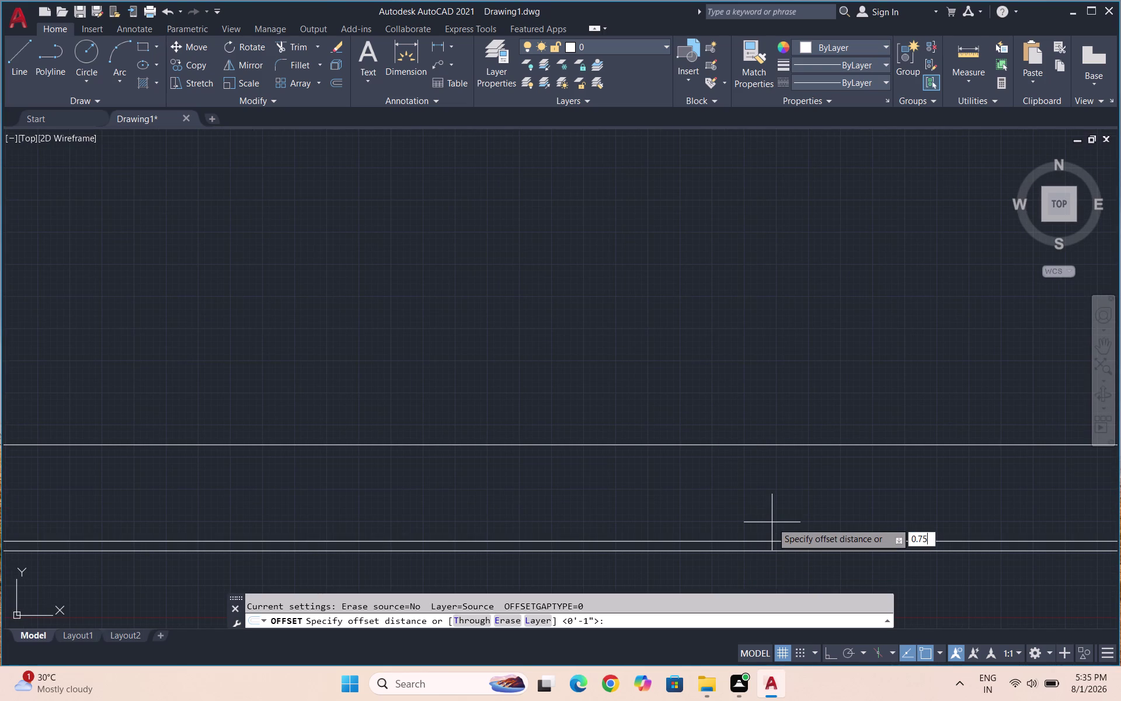
key(Return)
key(backslash)
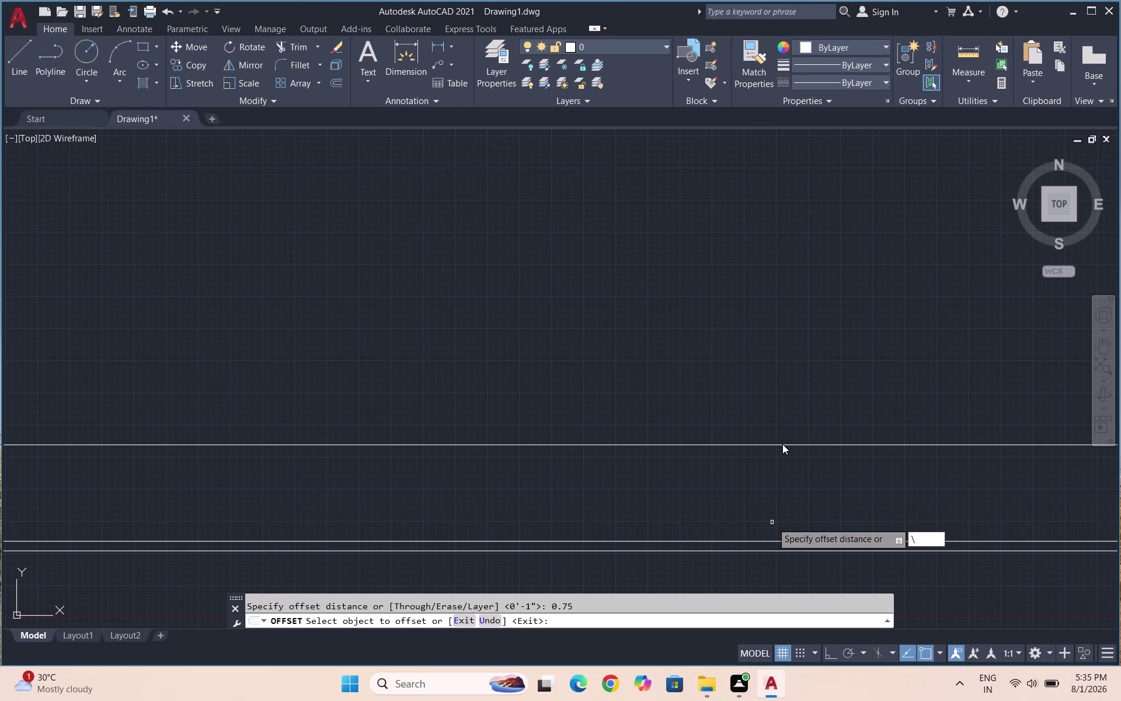
key(BackSpace)
key(Delete)
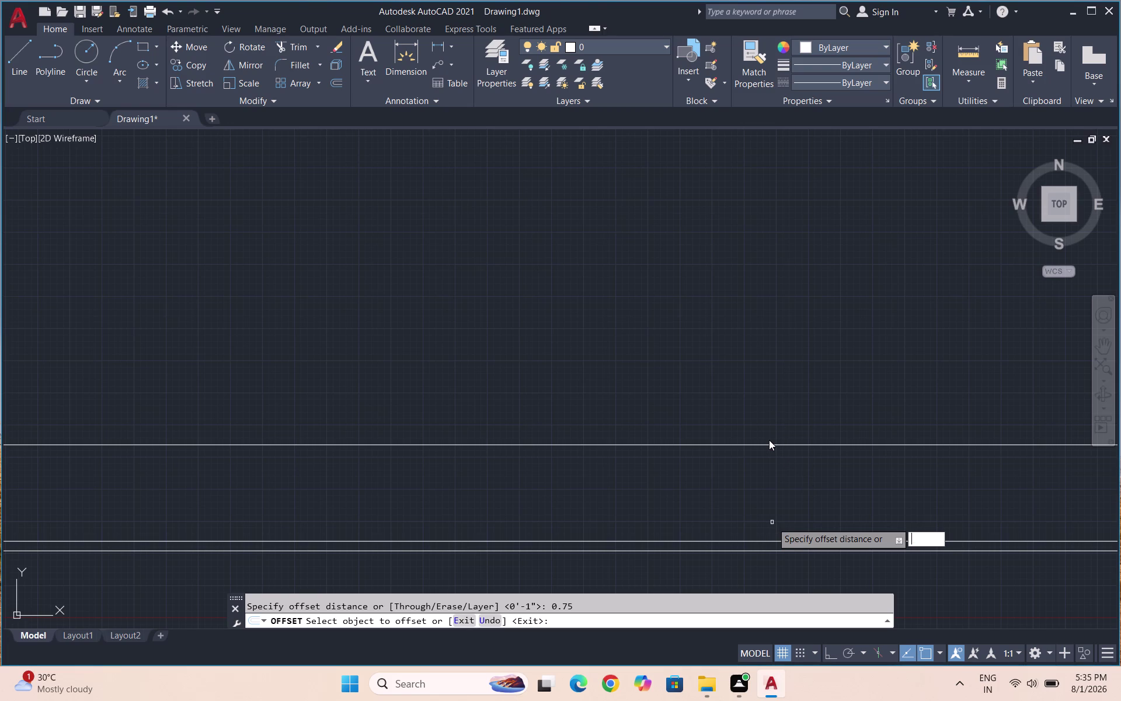
key(Return)
Offset the lone horizontal line 0.75 upward into a close pair.
click(769, 442)
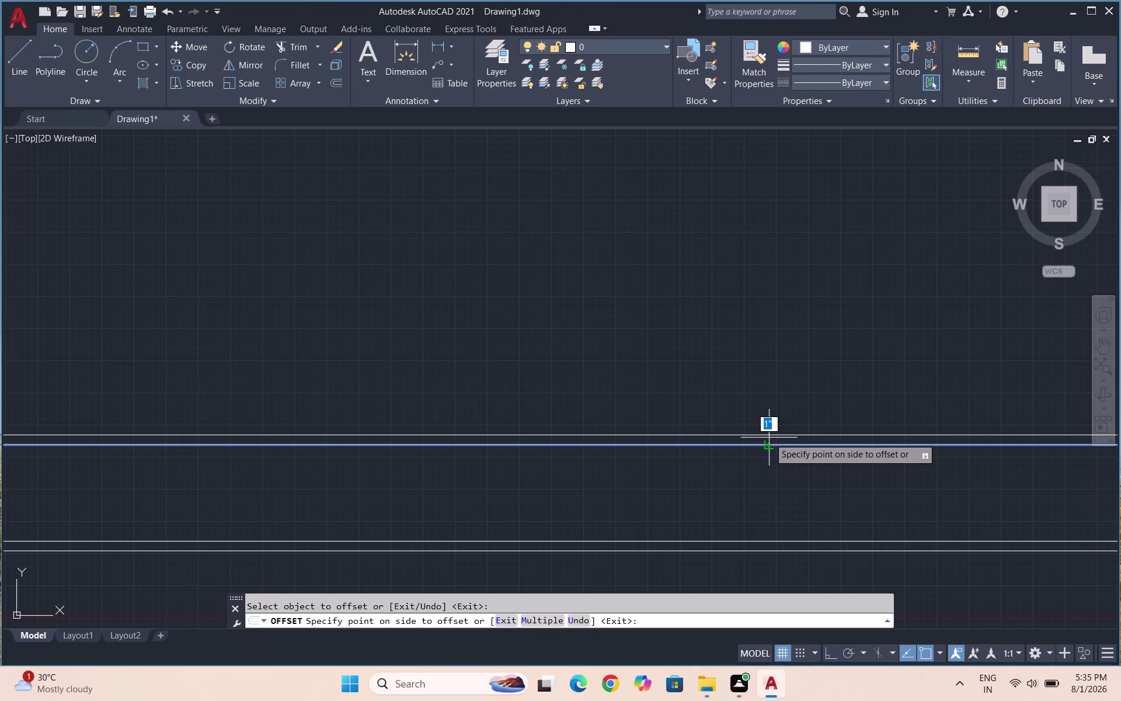
text(0.75)
key(Return)
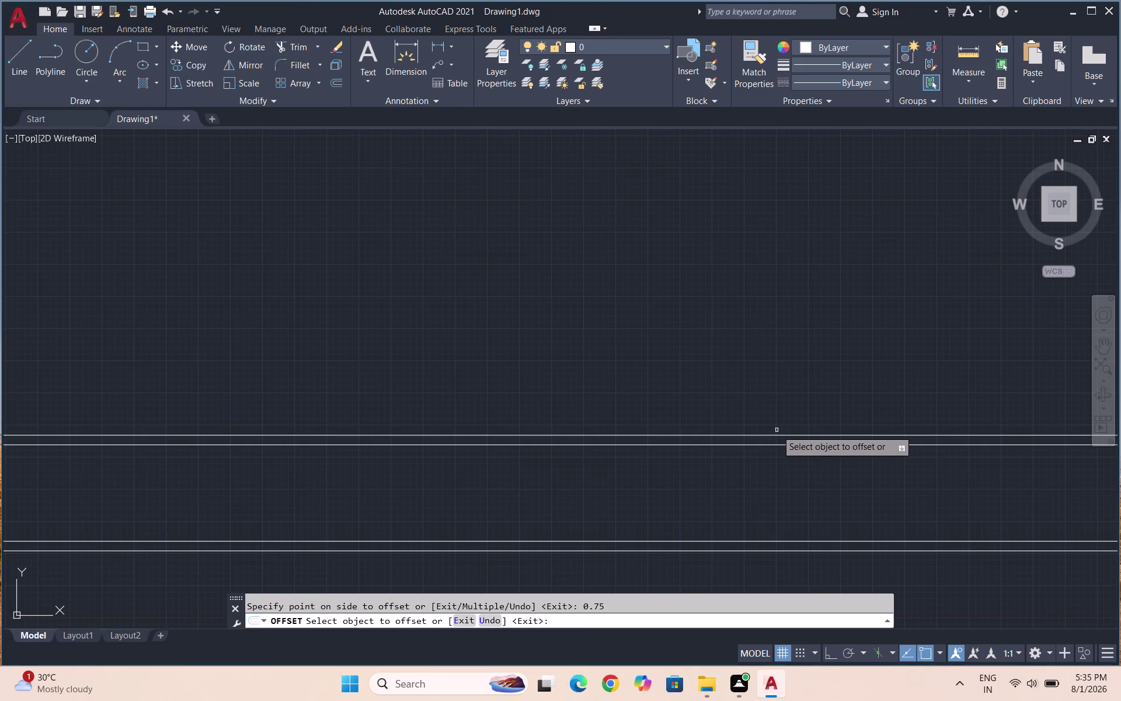
scroll(down, 3)
scroll(down, 3)
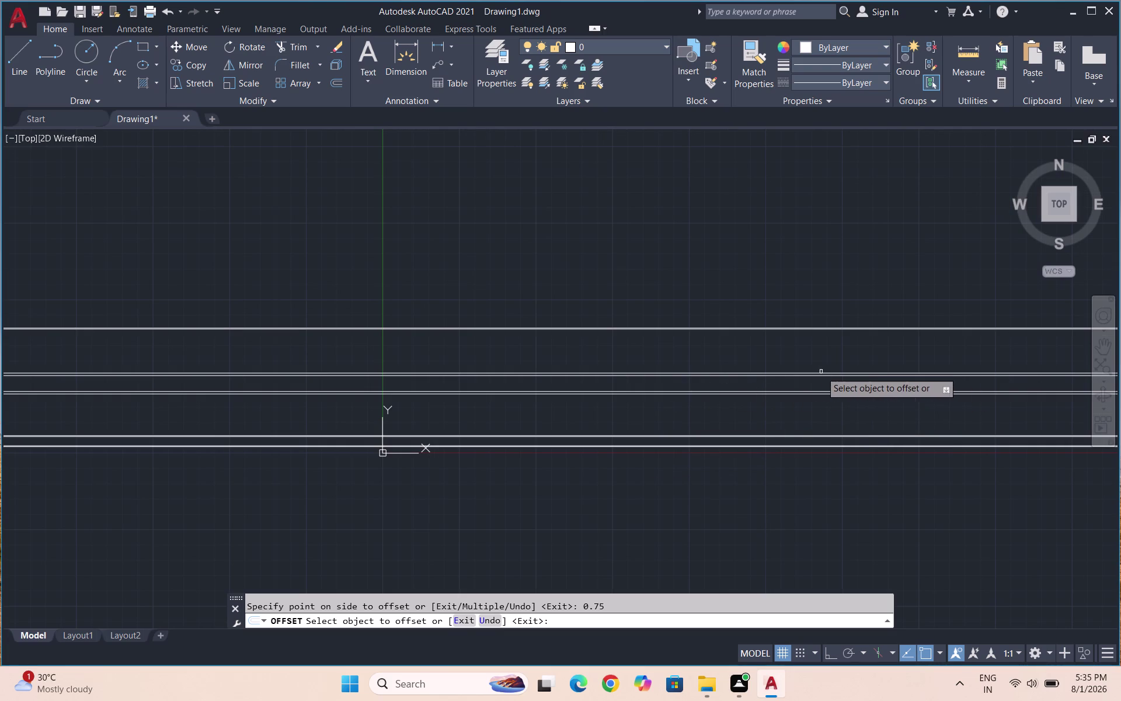
scroll(up, 3)
End the previous offset, zoom out, and start a new OFFSET with the O alias.
key(Escape)
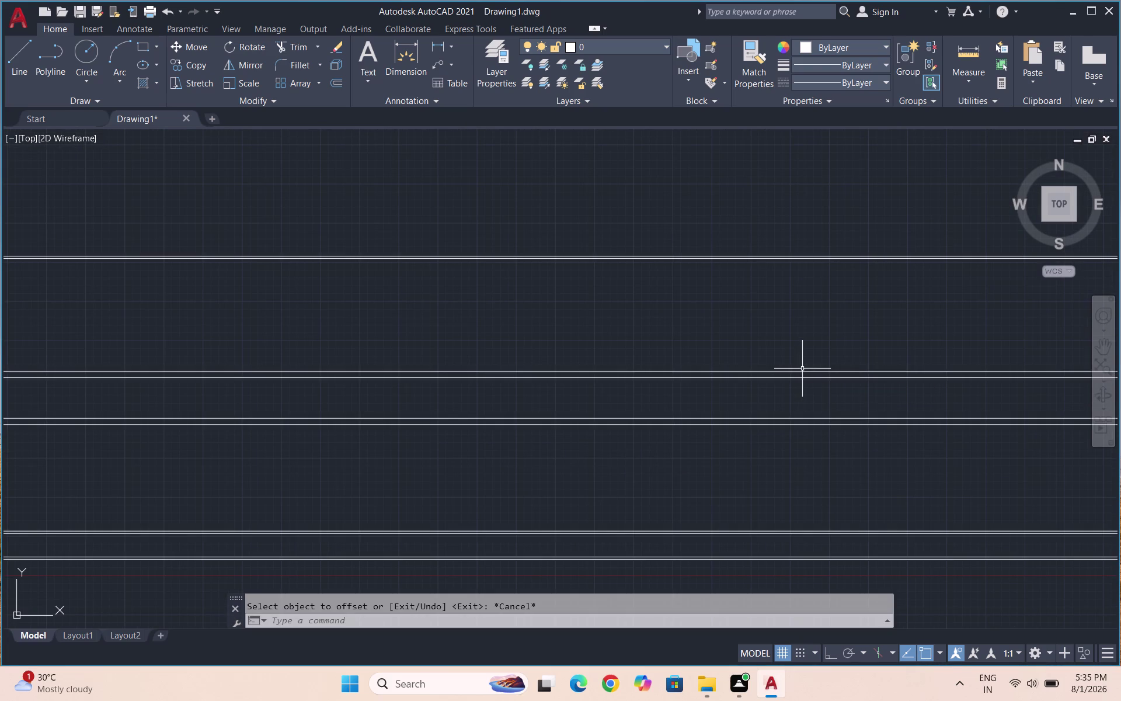
scroll(down, 3)
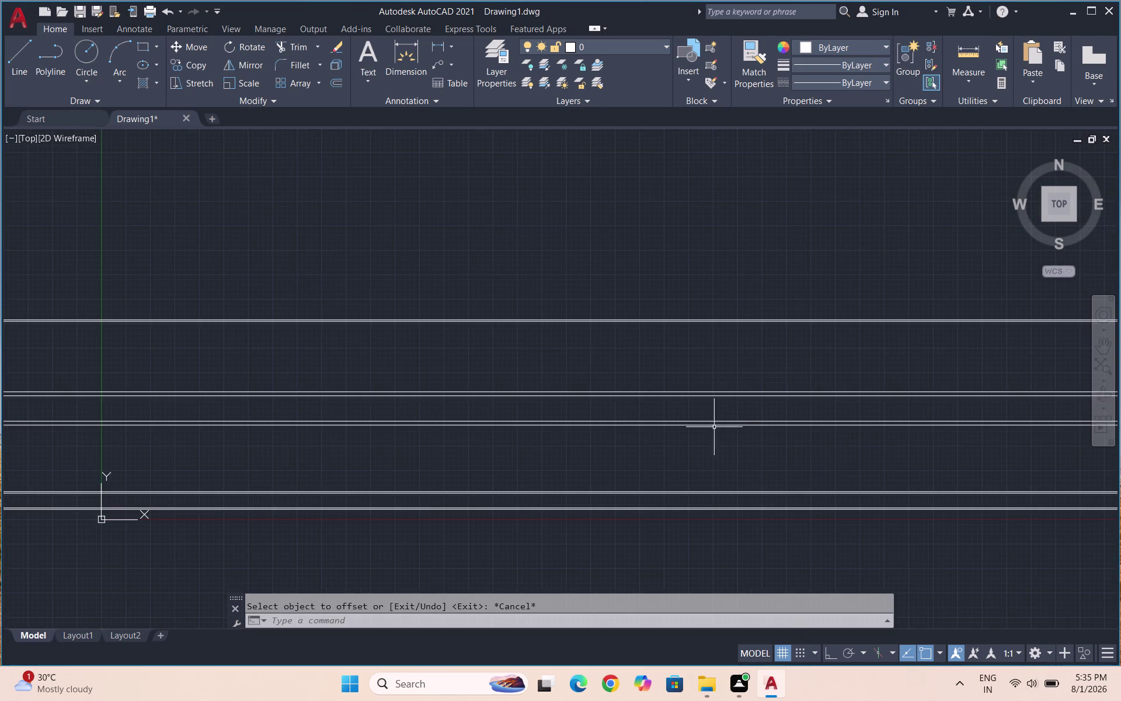
scroll(down, 3)
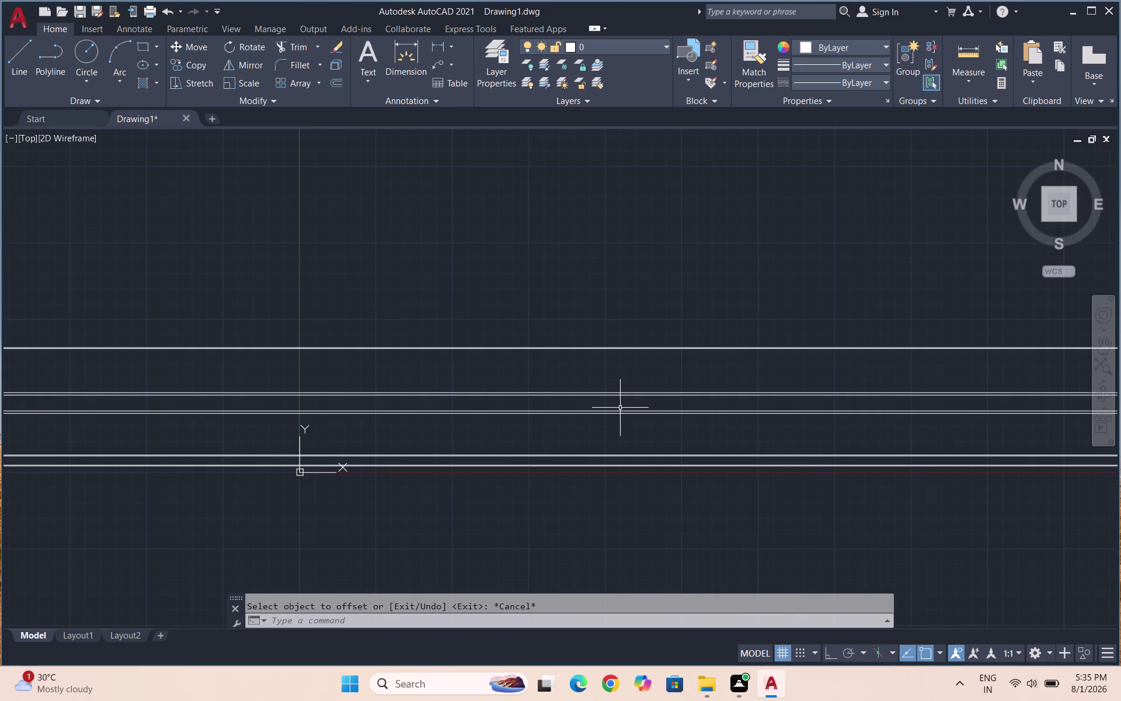
key(o)
key(Return)
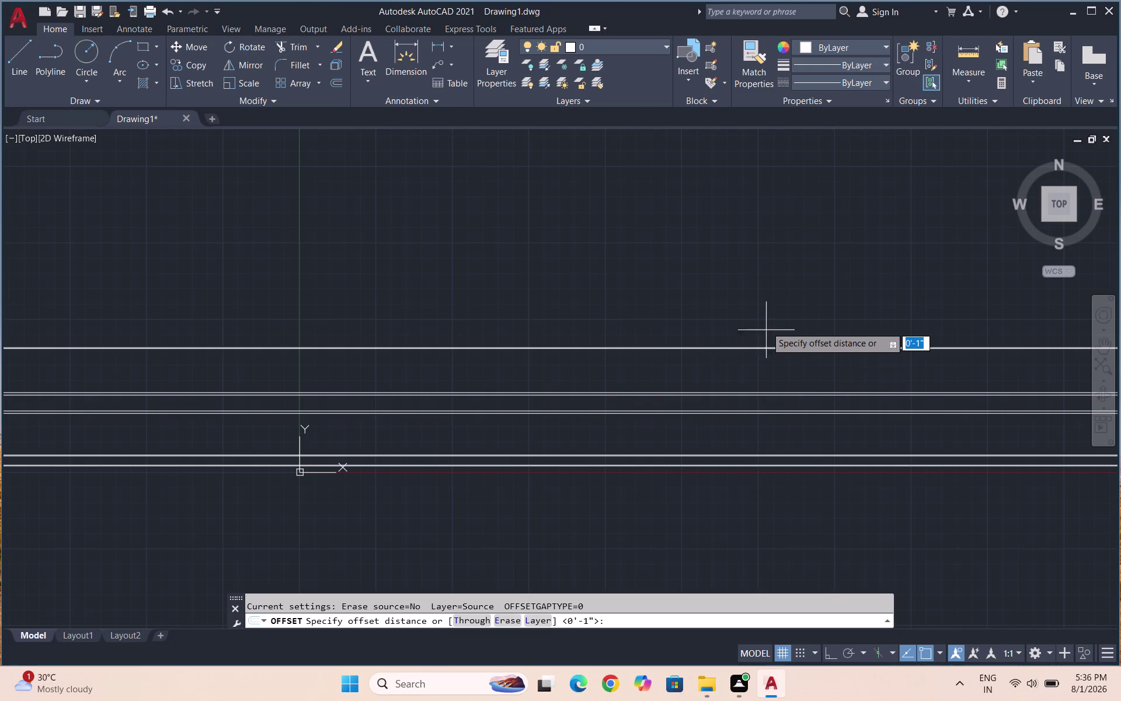
Offset a line of the close pair 9" upward, correcting the mistyped distance.
scroll(up, 3)
scroll(up, 3)
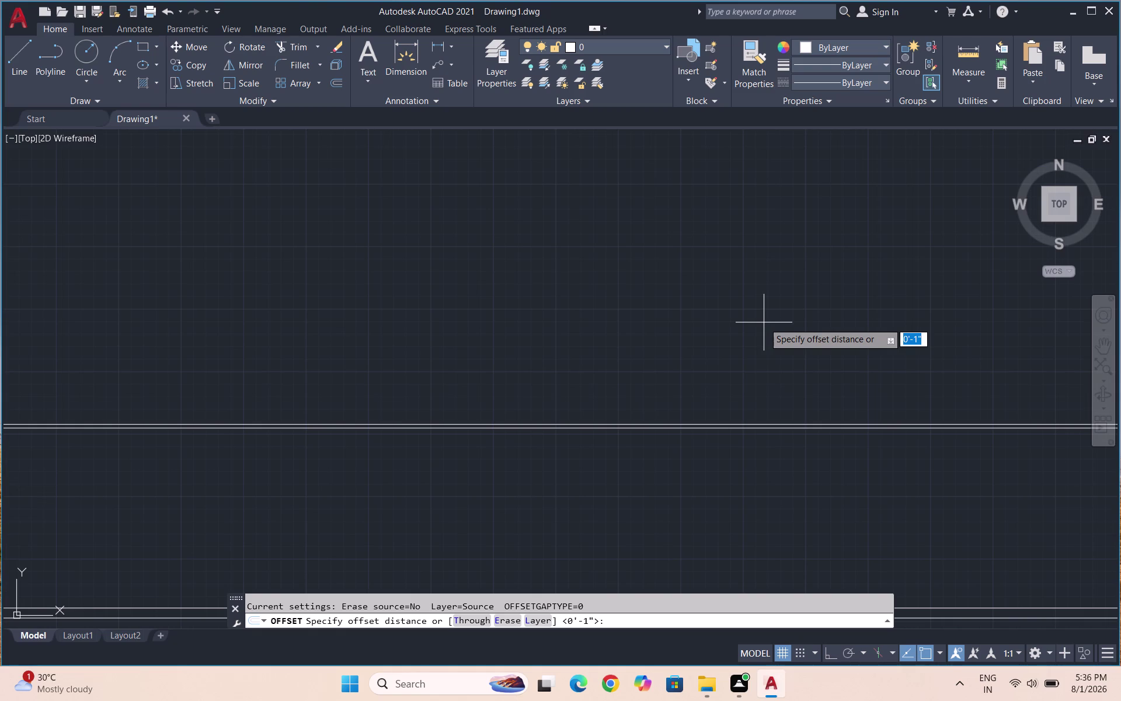
text(9"\)
key(Return)
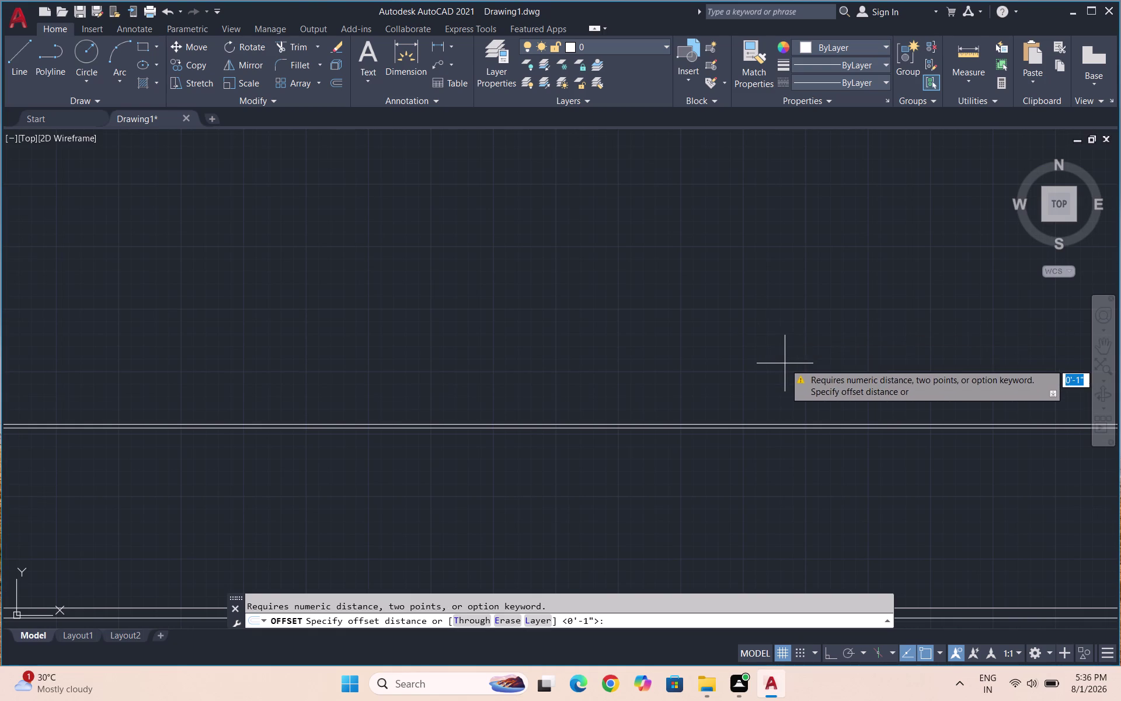
text(9)
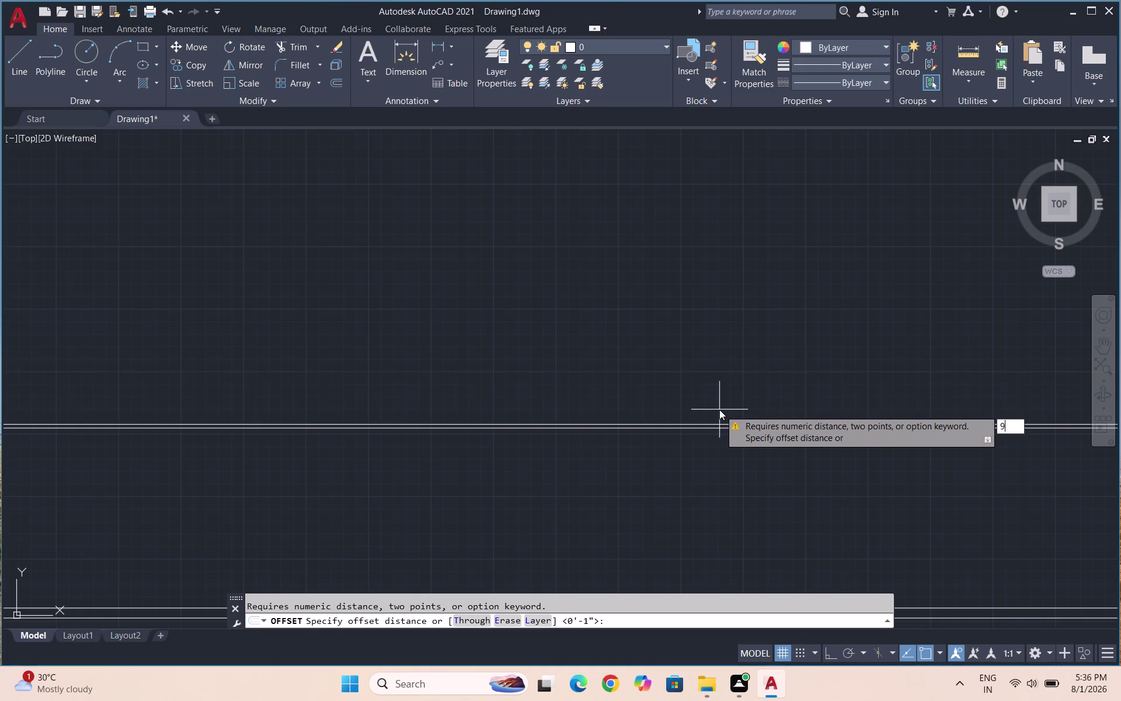
text(")
key(Return)
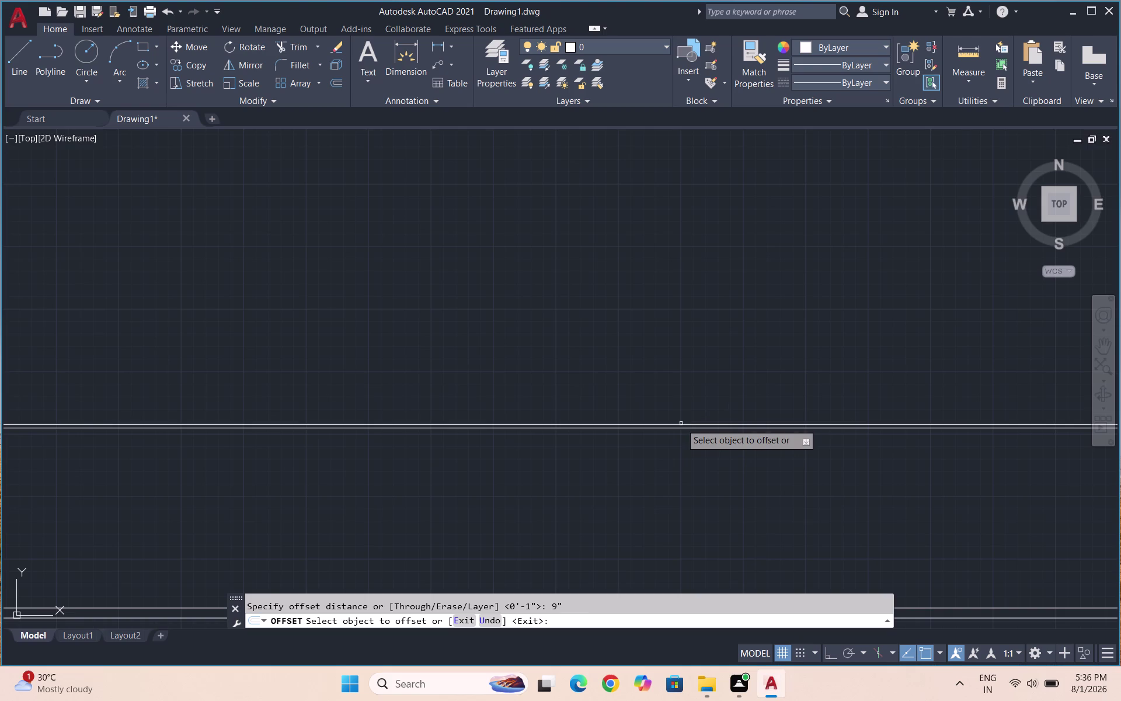
click(681, 424)
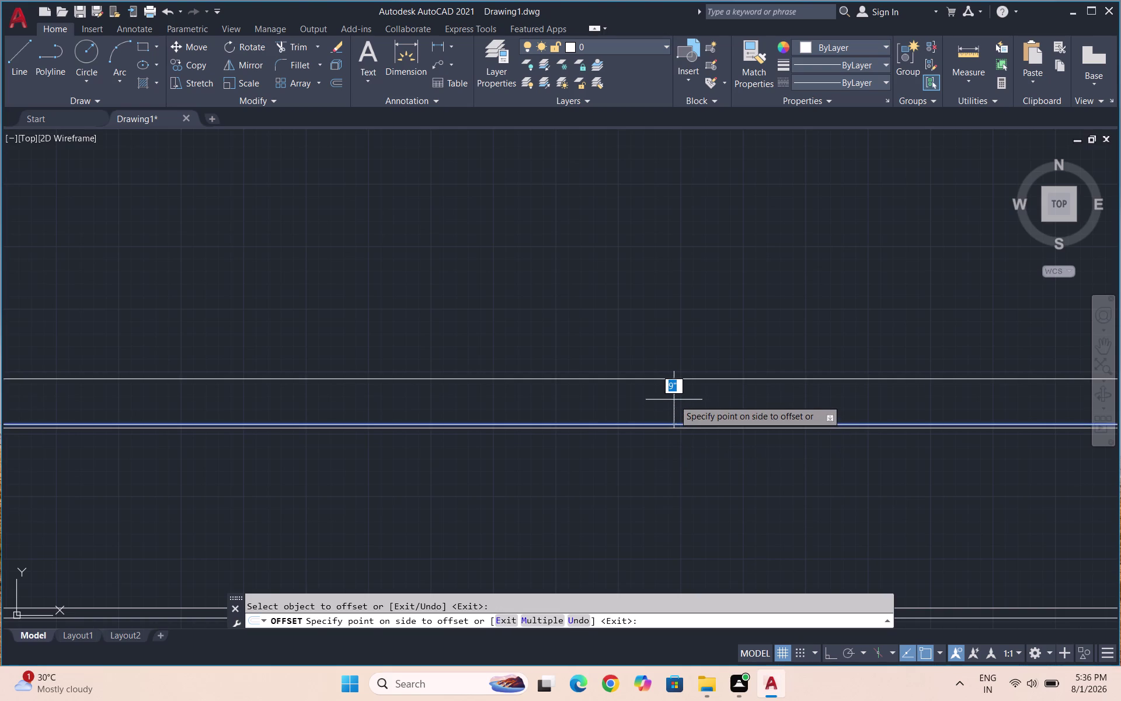
click(674, 399)
scroll(down, 3)
scroll(up, 3)
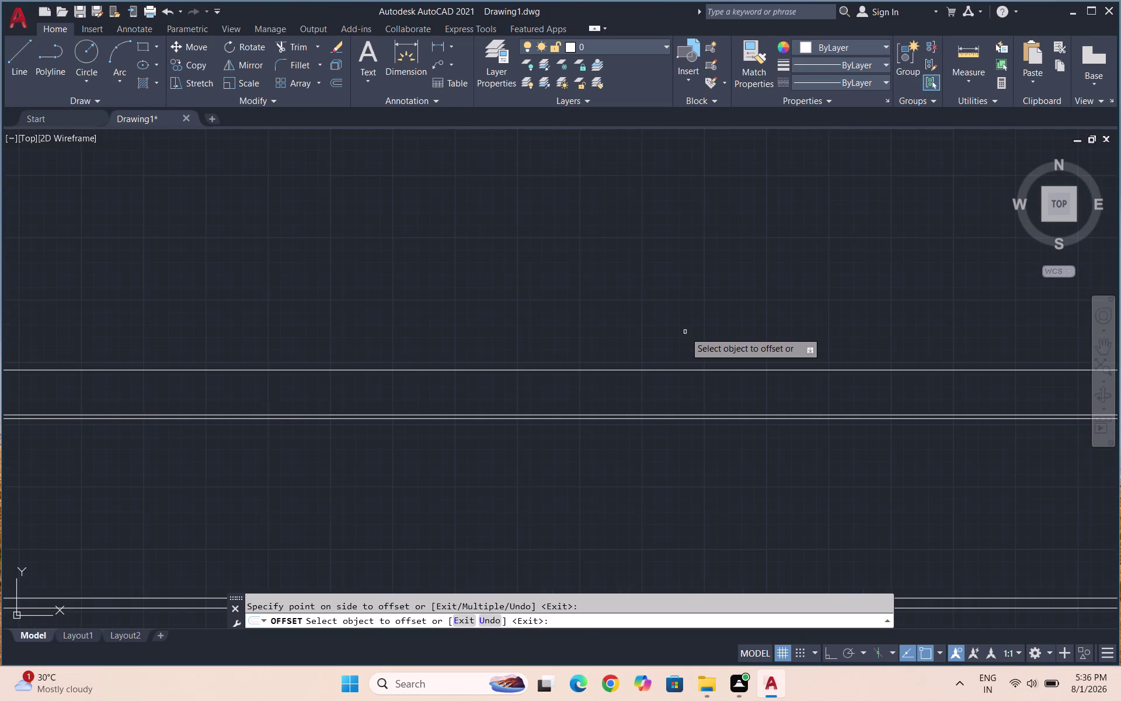
key(Escape)
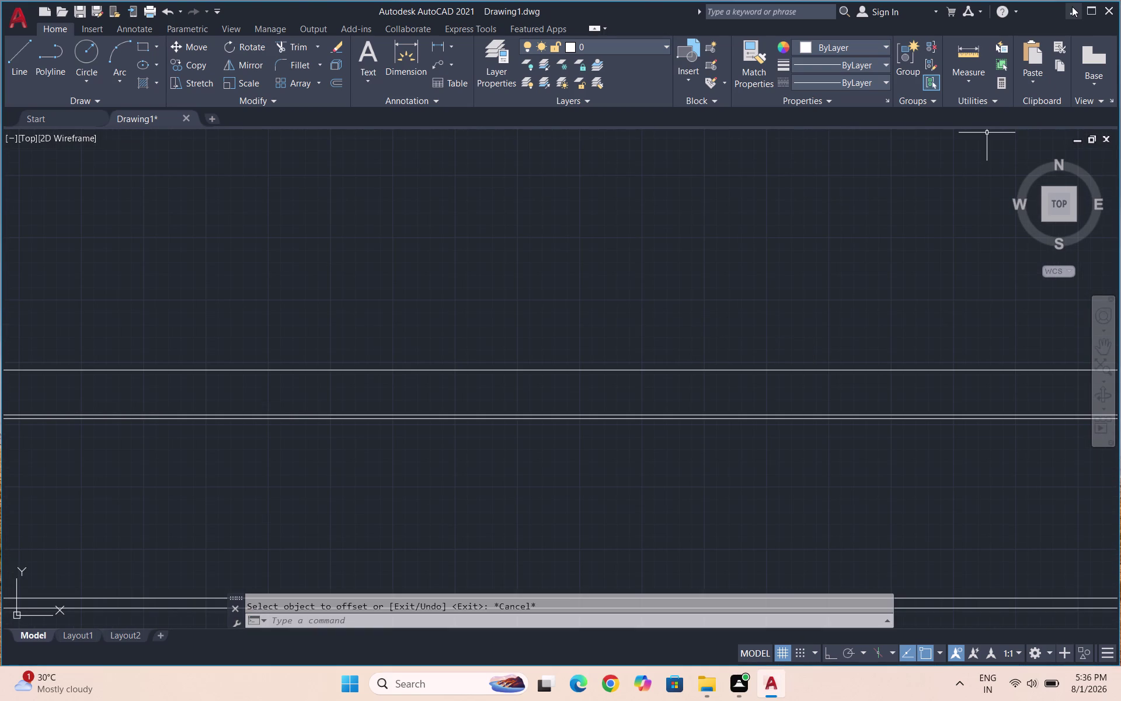